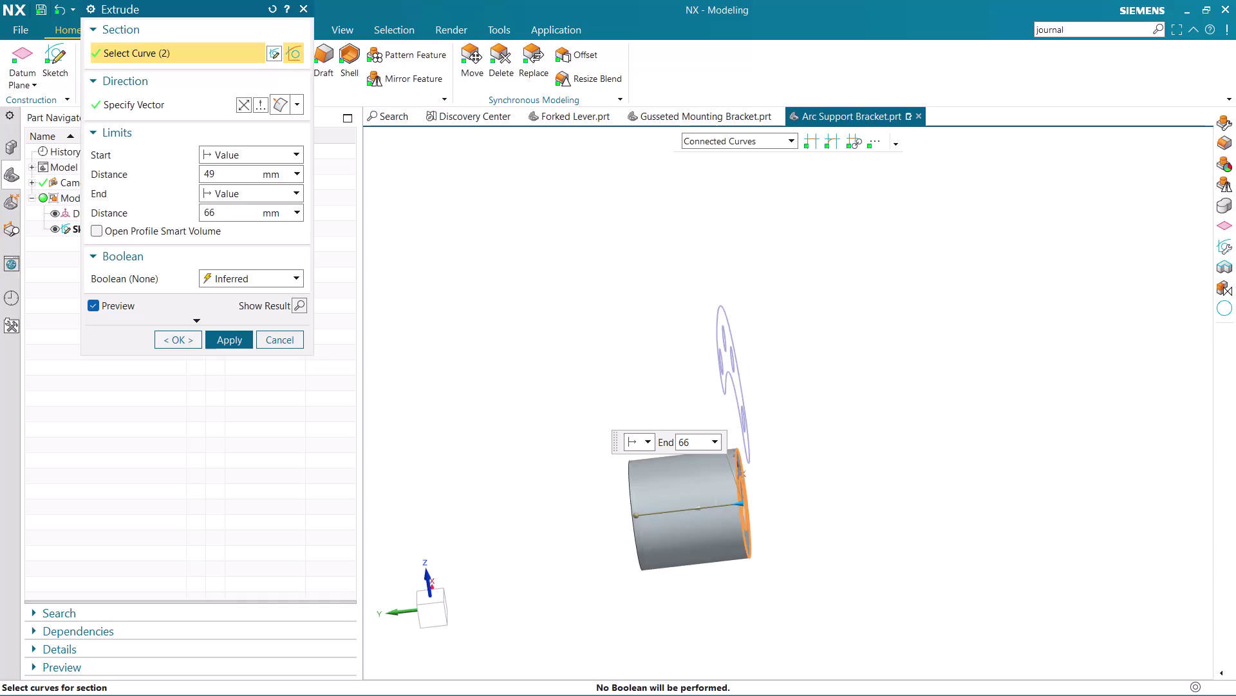
Undo the unfinished extrusion with Ctrl+Z and begin a fresh Extrude.
key(Return)
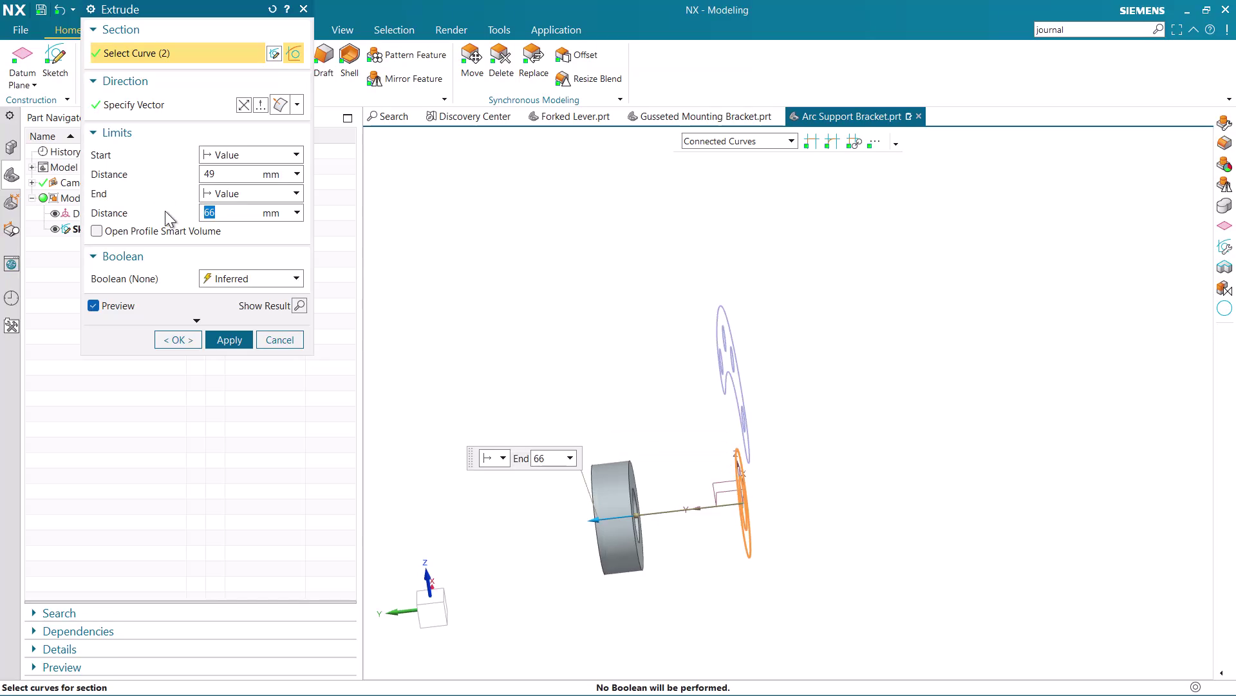
key(ctrl+z)
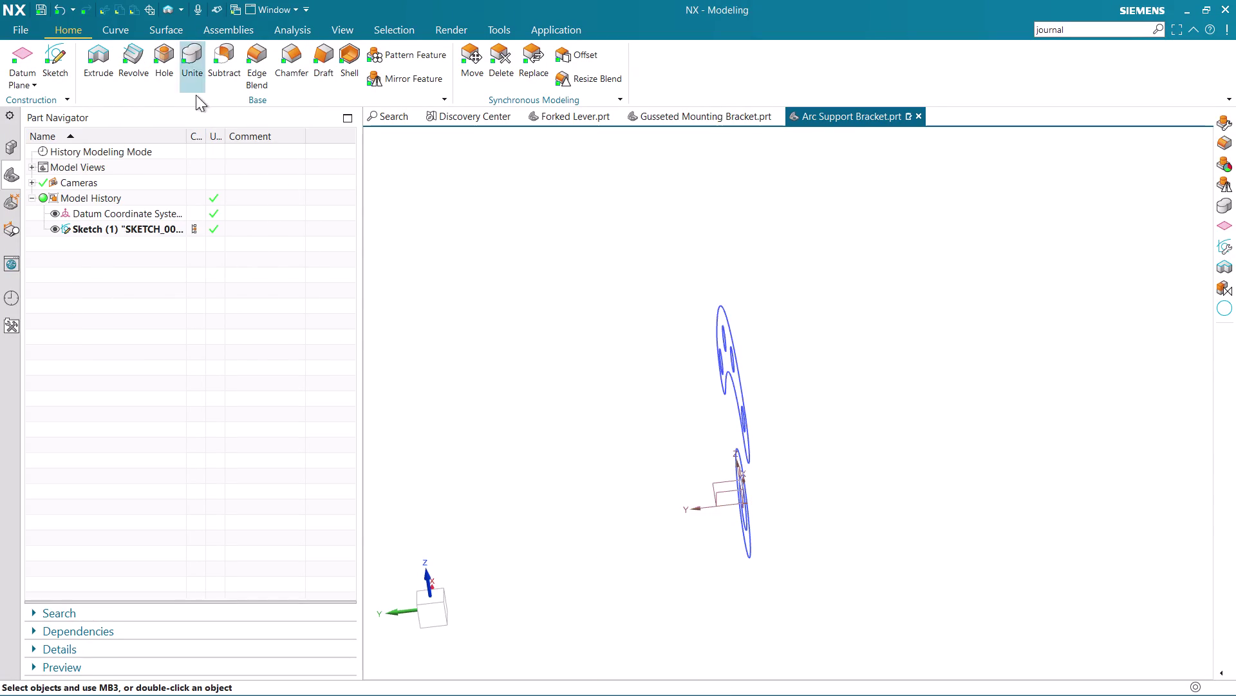
click(103, 52)
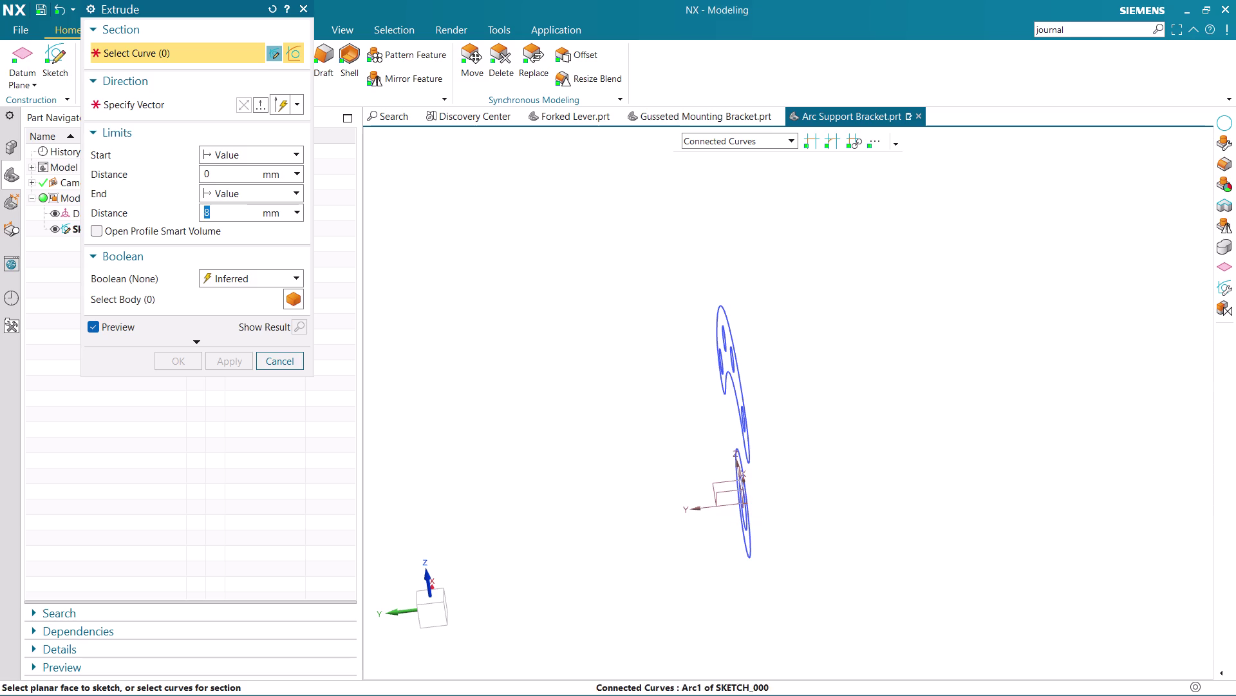
Pick the outer and inner hub circles as the extrusion profile.
middle_drag(806, 517, 763, 521)
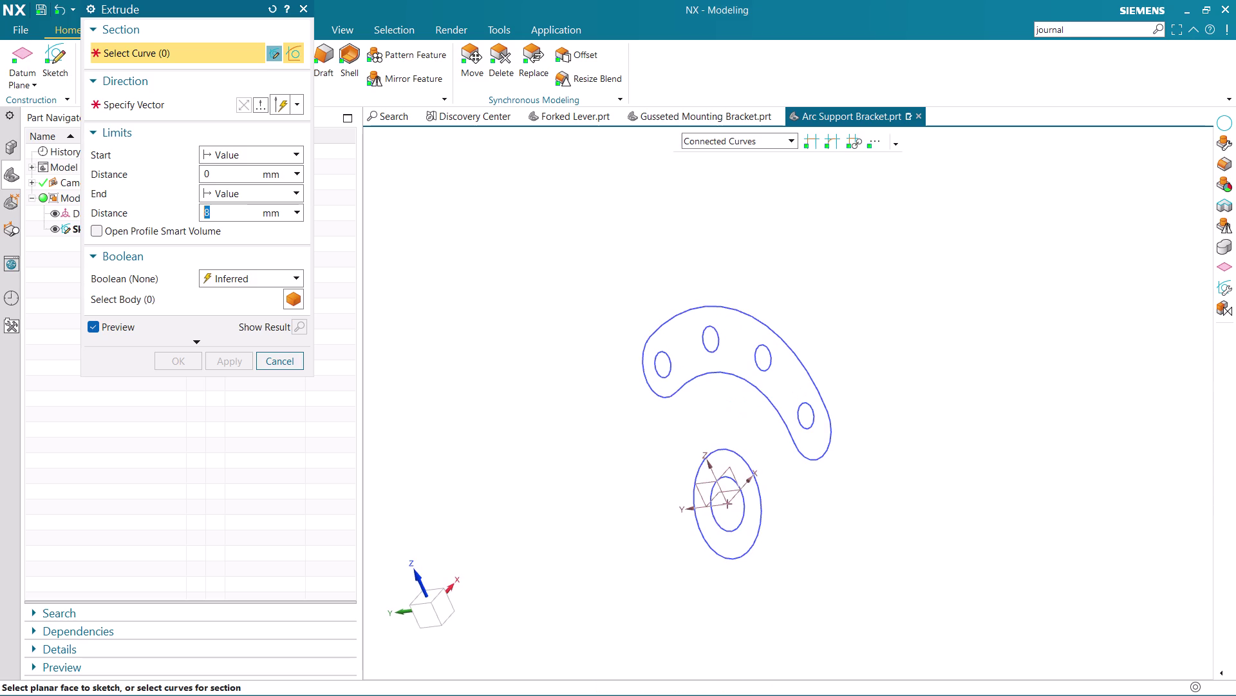
click(734, 535)
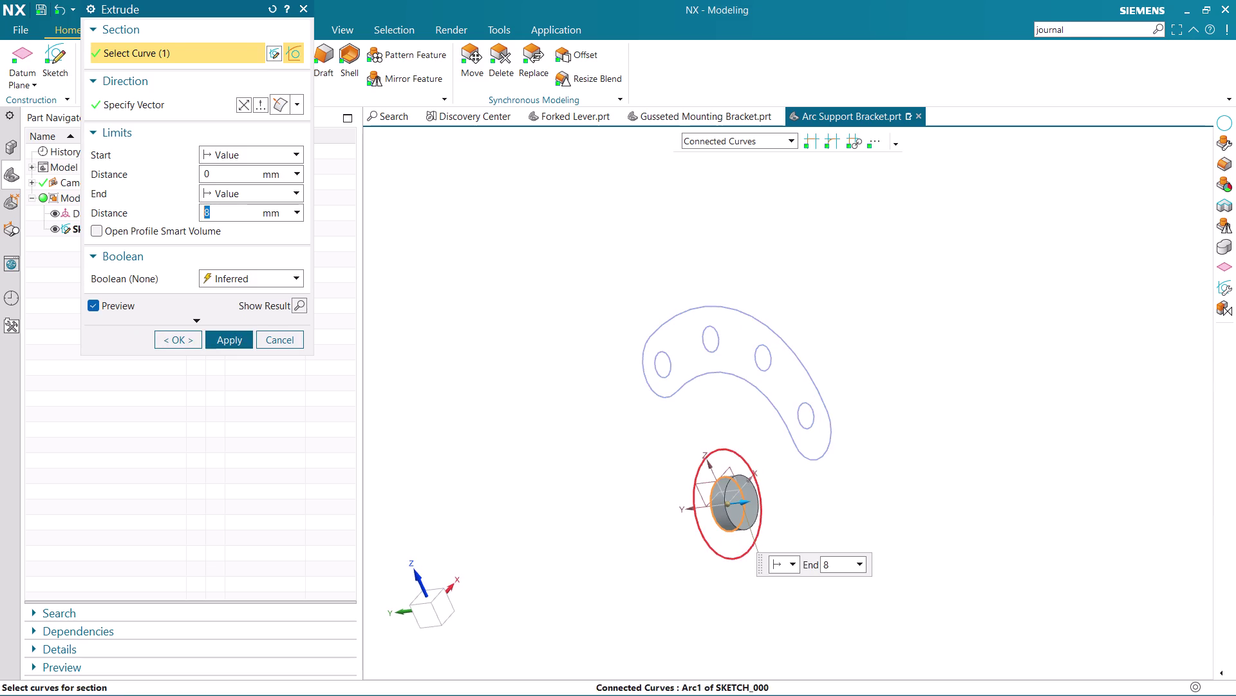
click(712, 552)
drag(218, 175, 150, 177)
key(BackSpace)
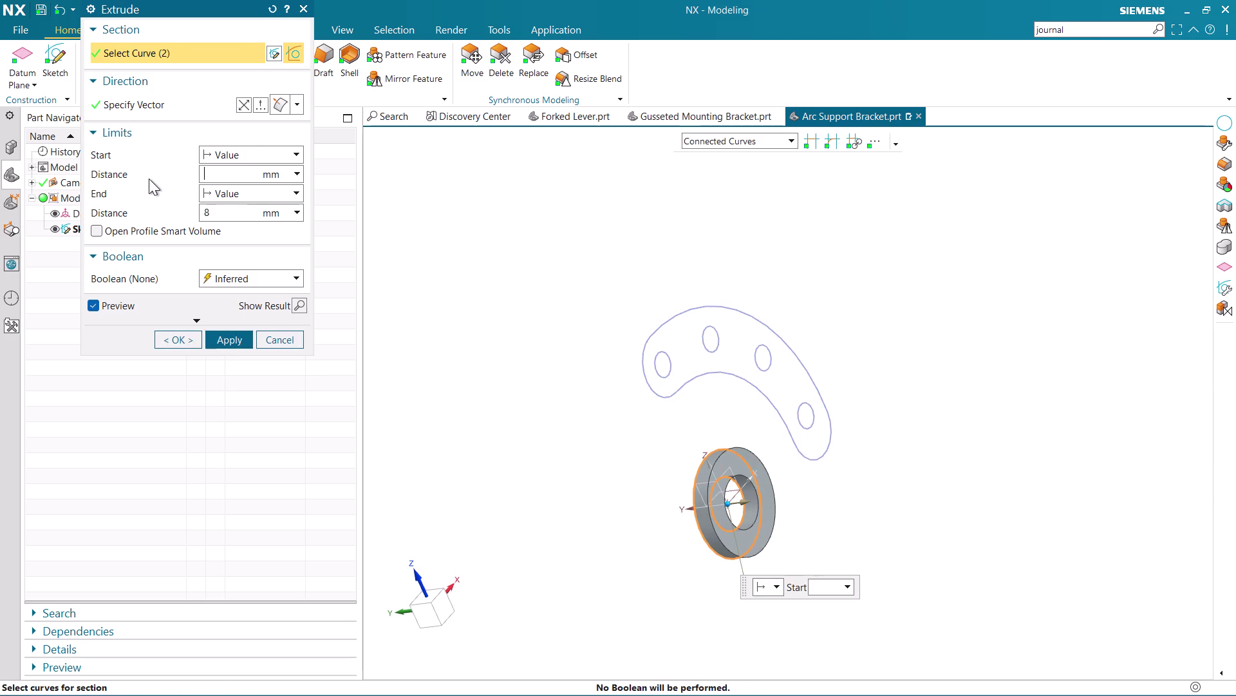
key(4)
key(BackSpace)
key(0)
Set the hub's end distance to 49 mm.
drag(242, 215, 157, 220)
key(BackSpace)
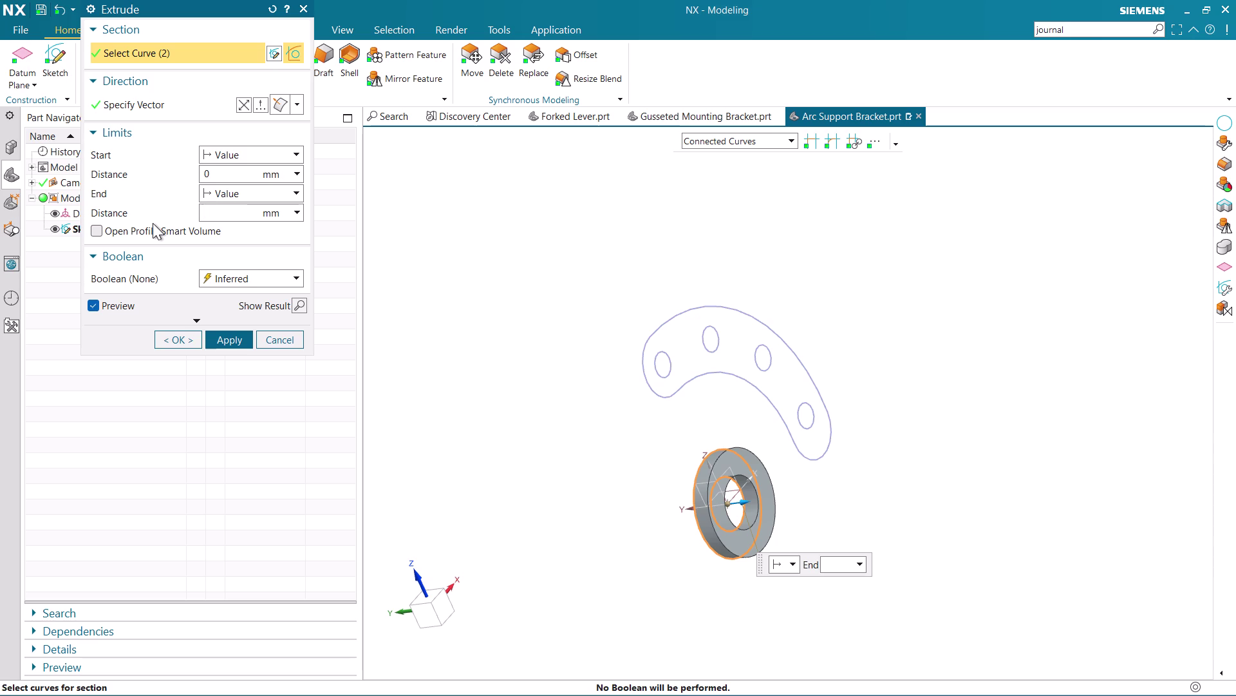
text(49)
key(Return)
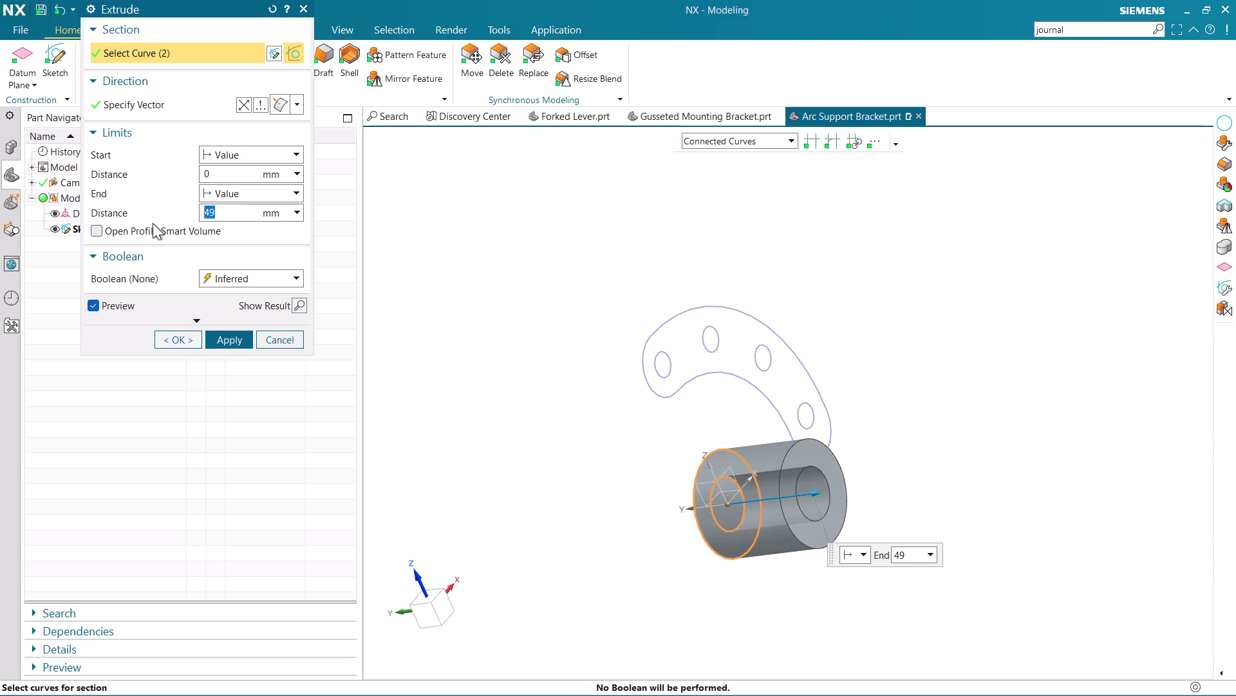
click(250, 99)
middle_drag(499, 445, 525, 437)
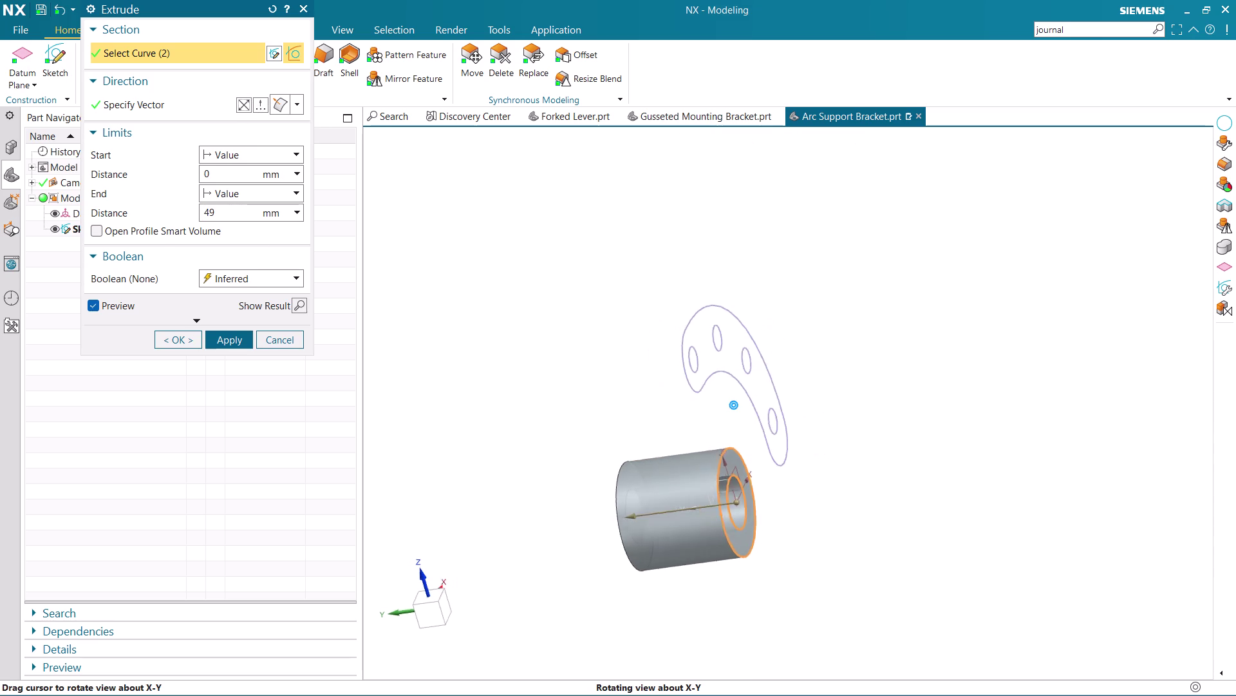
middle_drag(526, 437, 518, 446)
Set the start distance to −17 mm and apply the hollow hub extrusion.
drag(217, 177, 194, 178)
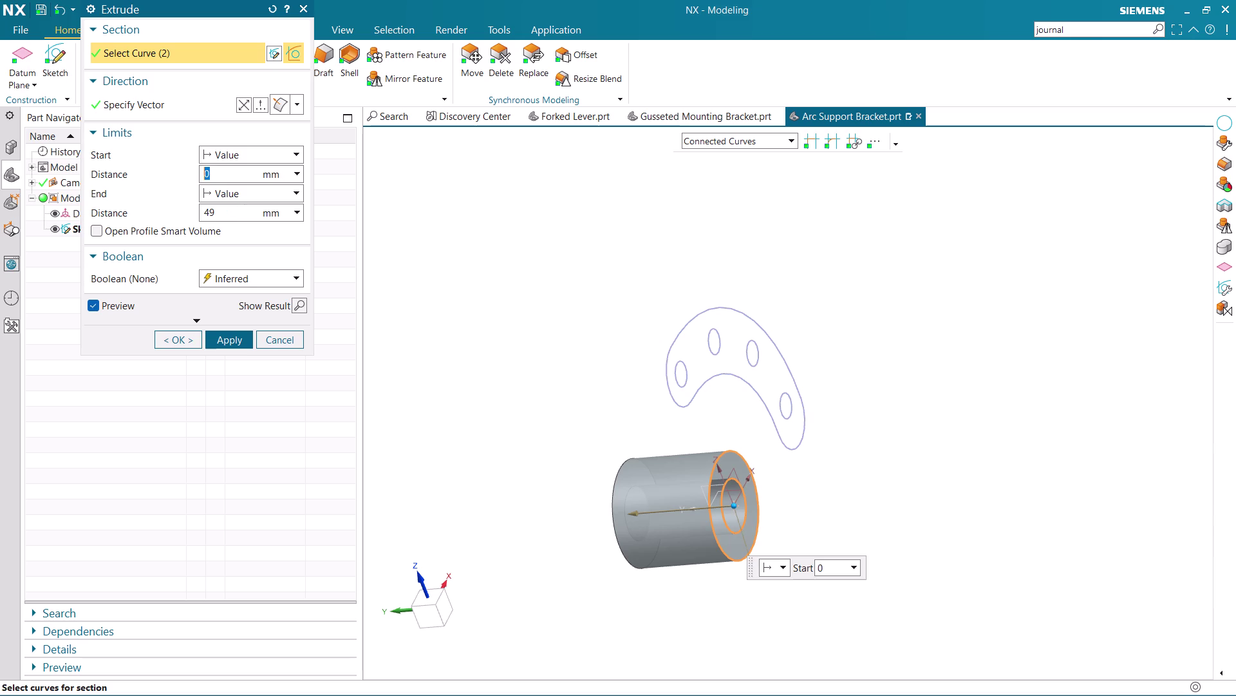
drag(194, 178, 189, 180)
key(BackSpace)
text(1)
text(7)
key(Return)
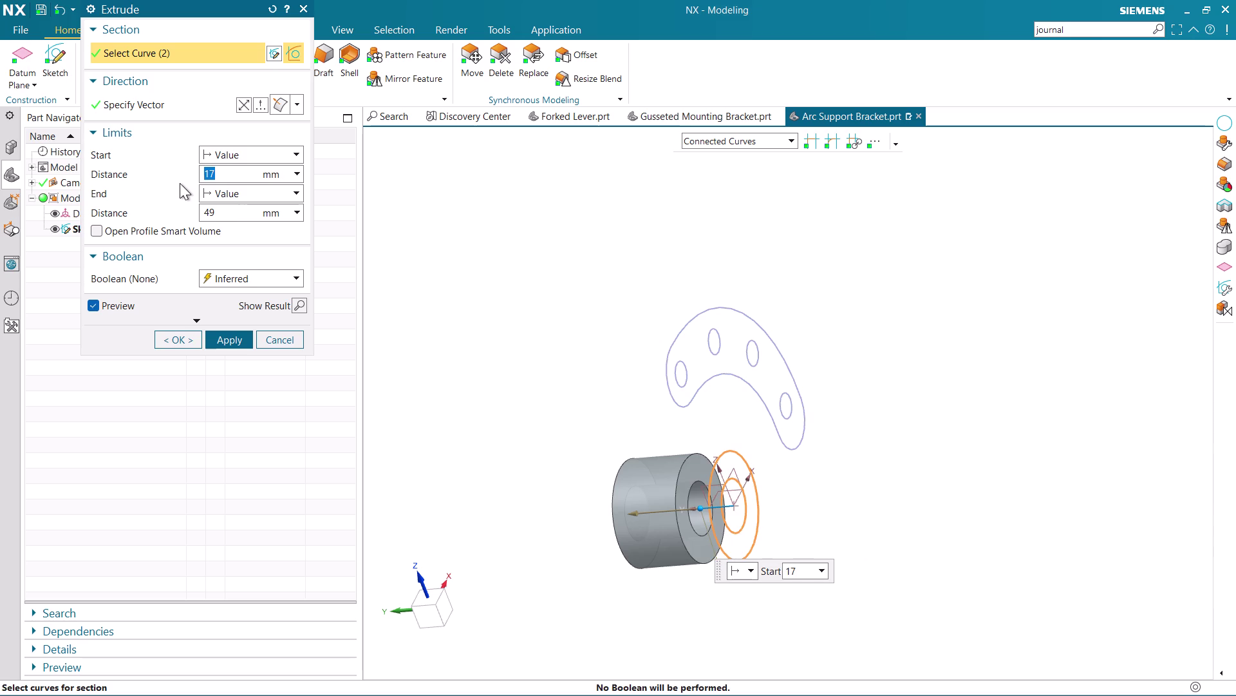
key(Left)
key(minus)
key(shift+Return)
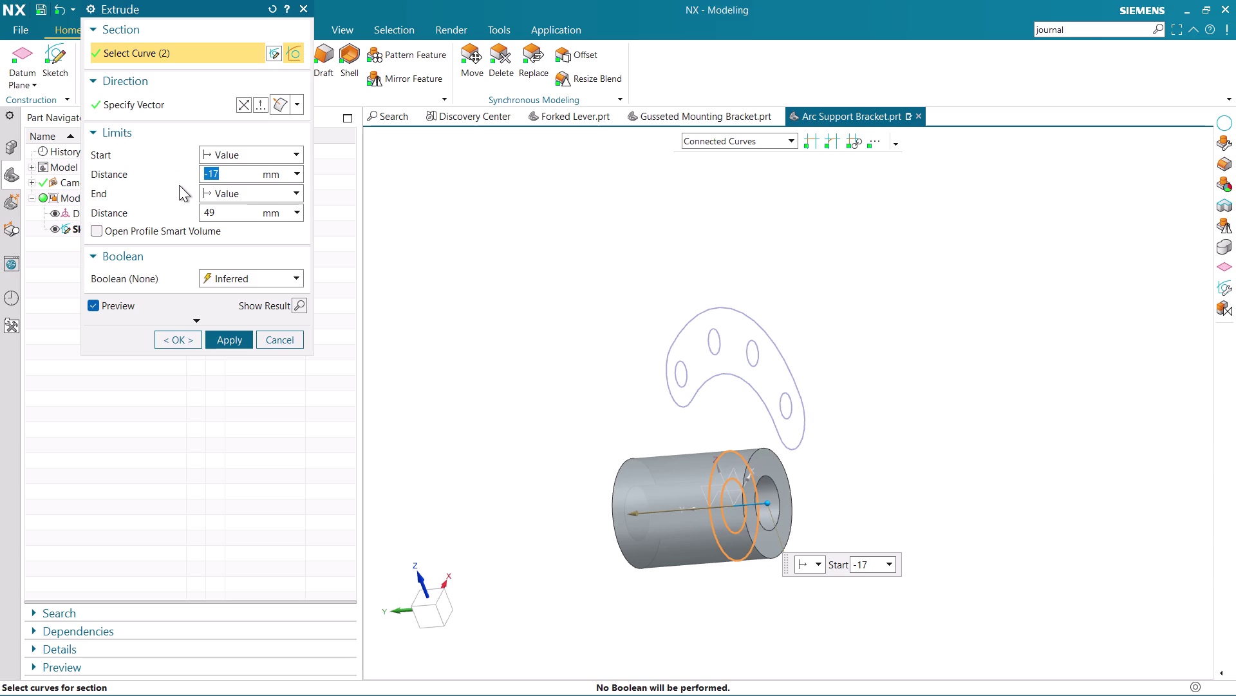
middle_drag(721, 390, 758, 354)
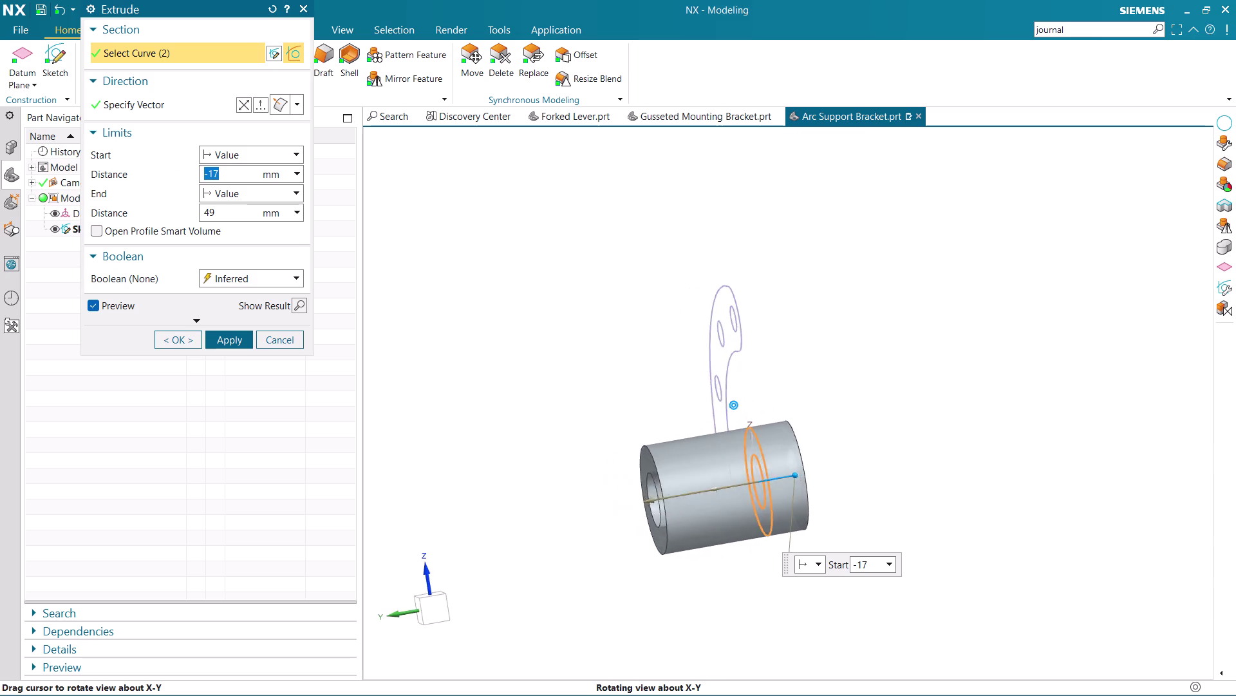
middle_drag(758, 354, 734, 357)
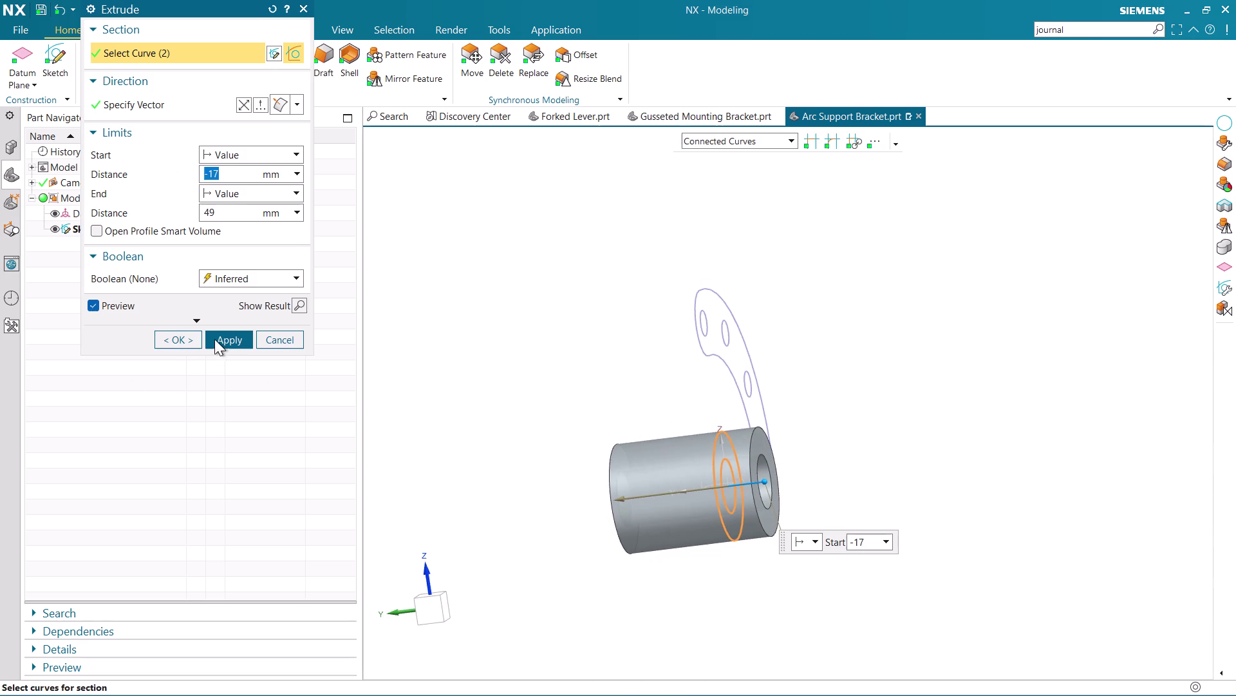
click(215, 338)
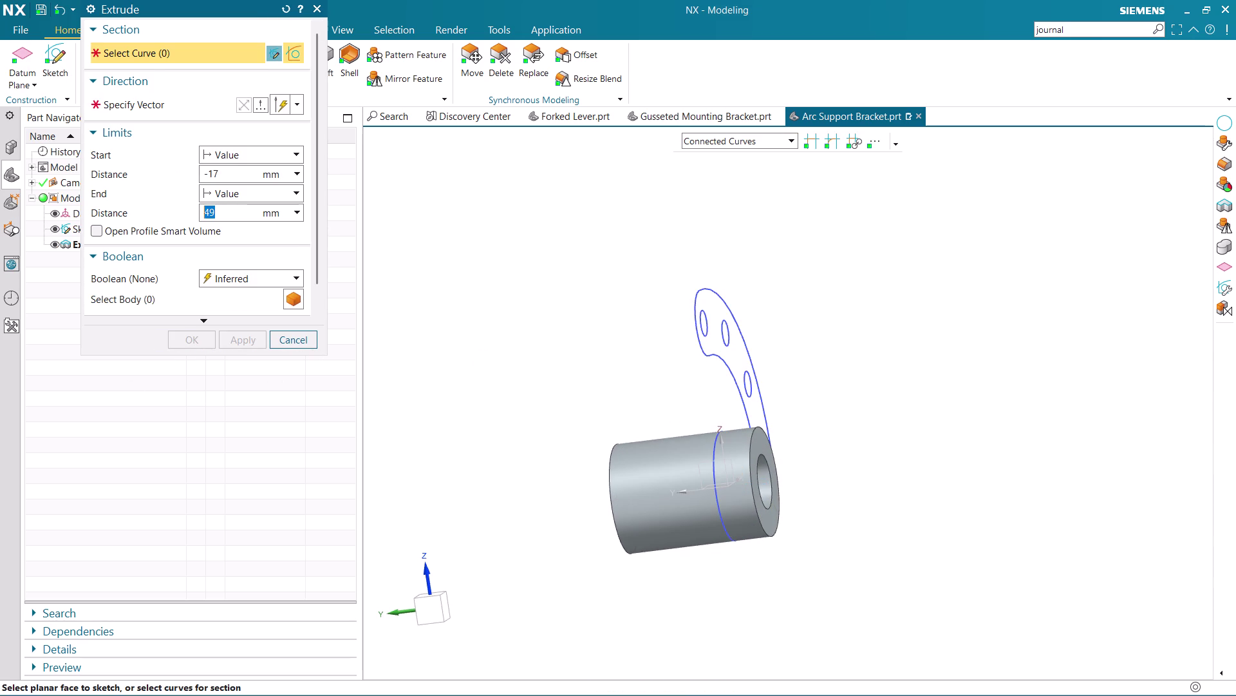
Select the arc plate outline and all its hole circles as the profile.
click(699, 341)
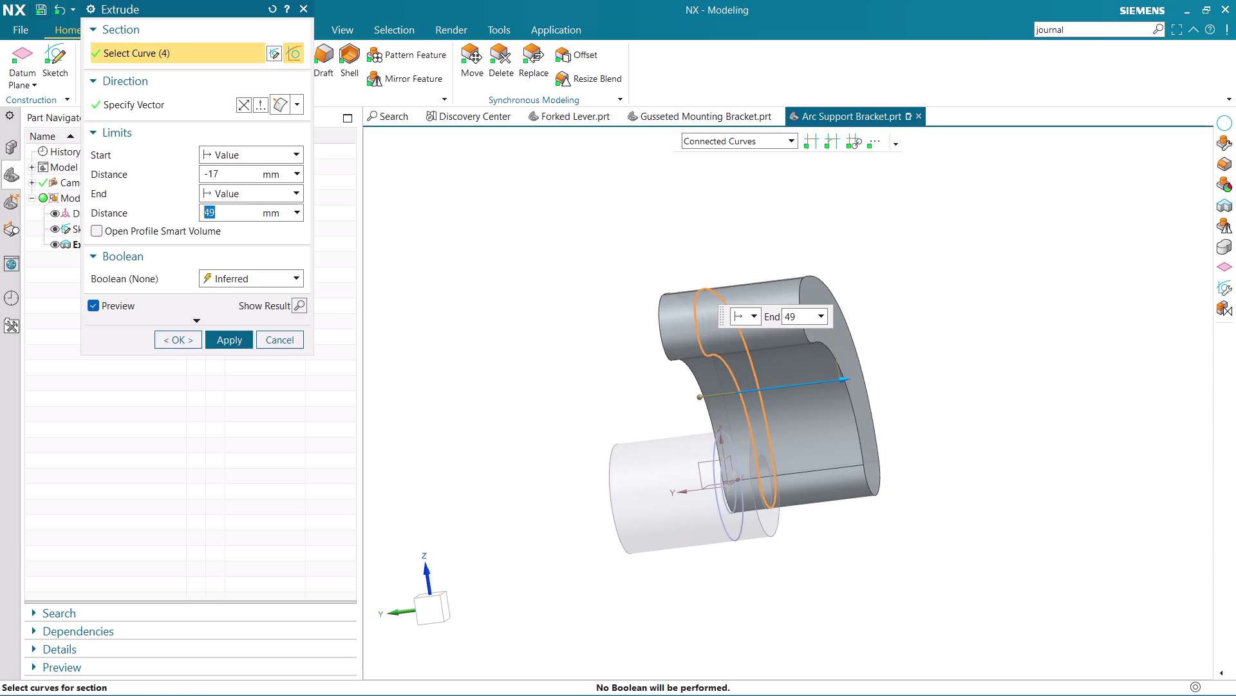
middle_drag(856, 342, 884, 379)
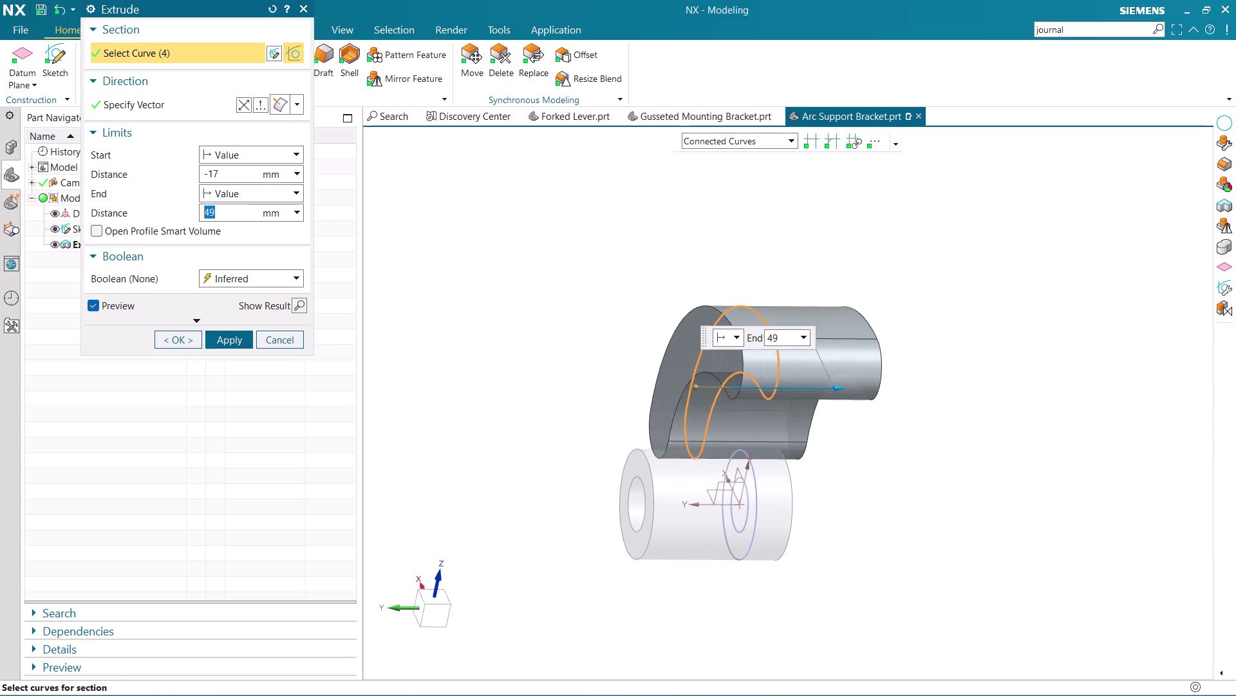
click(774, 370)
middle_drag(836, 361, 849, 360)
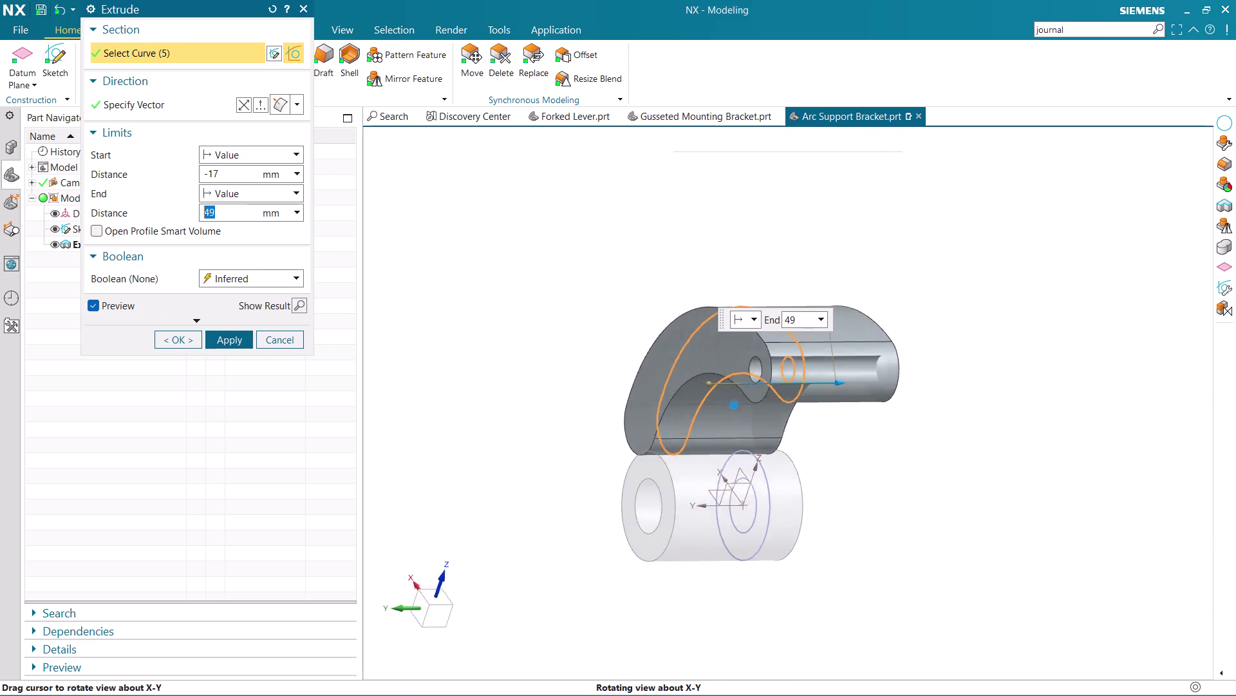
middle_drag(848, 360, 870, 358)
click(760, 347)
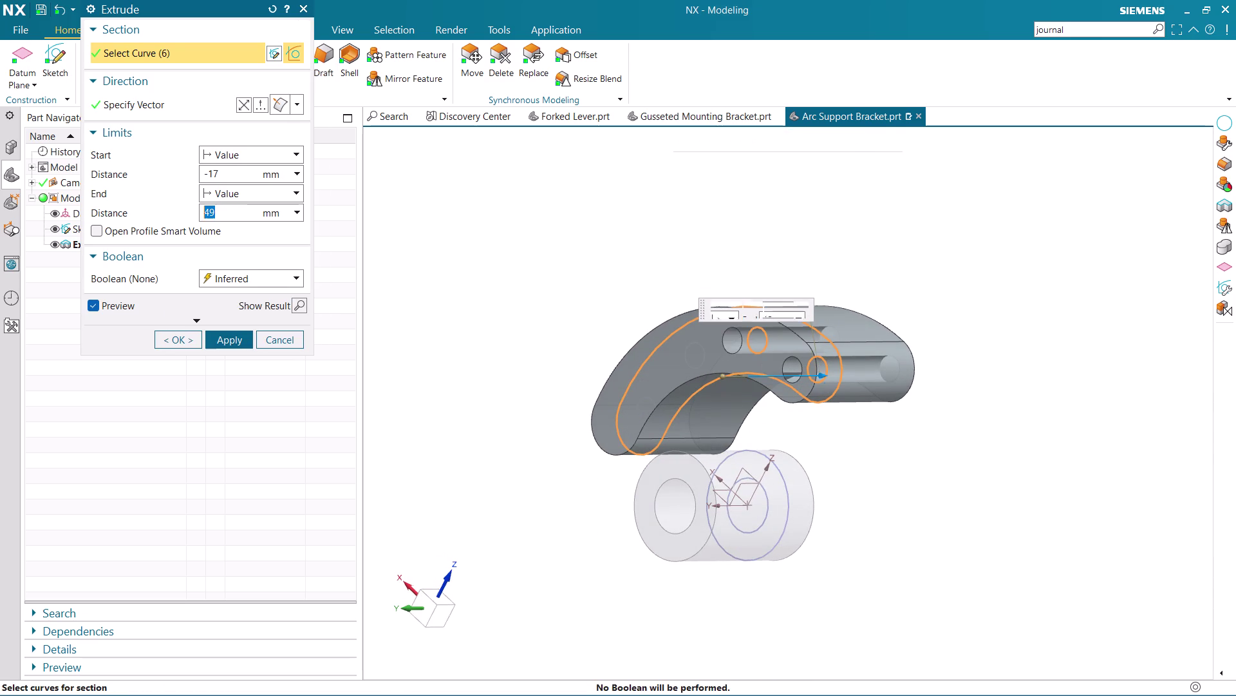
click(693, 358)
click(705, 359)
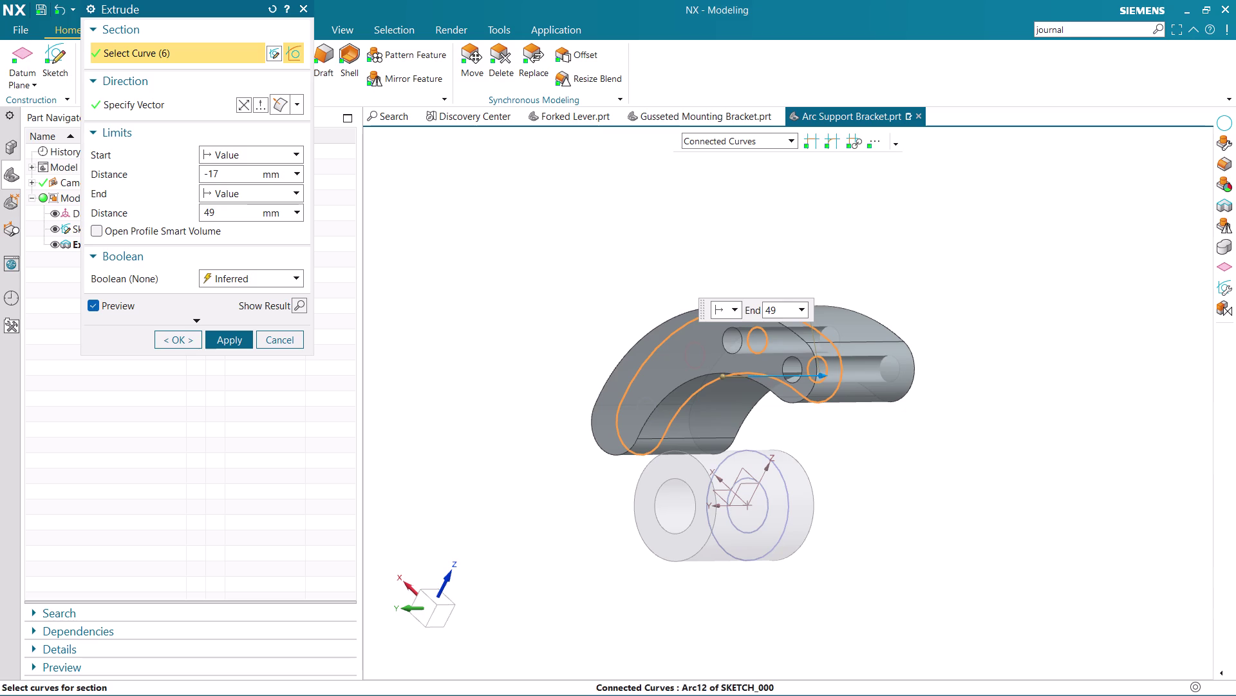
click(630, 414)
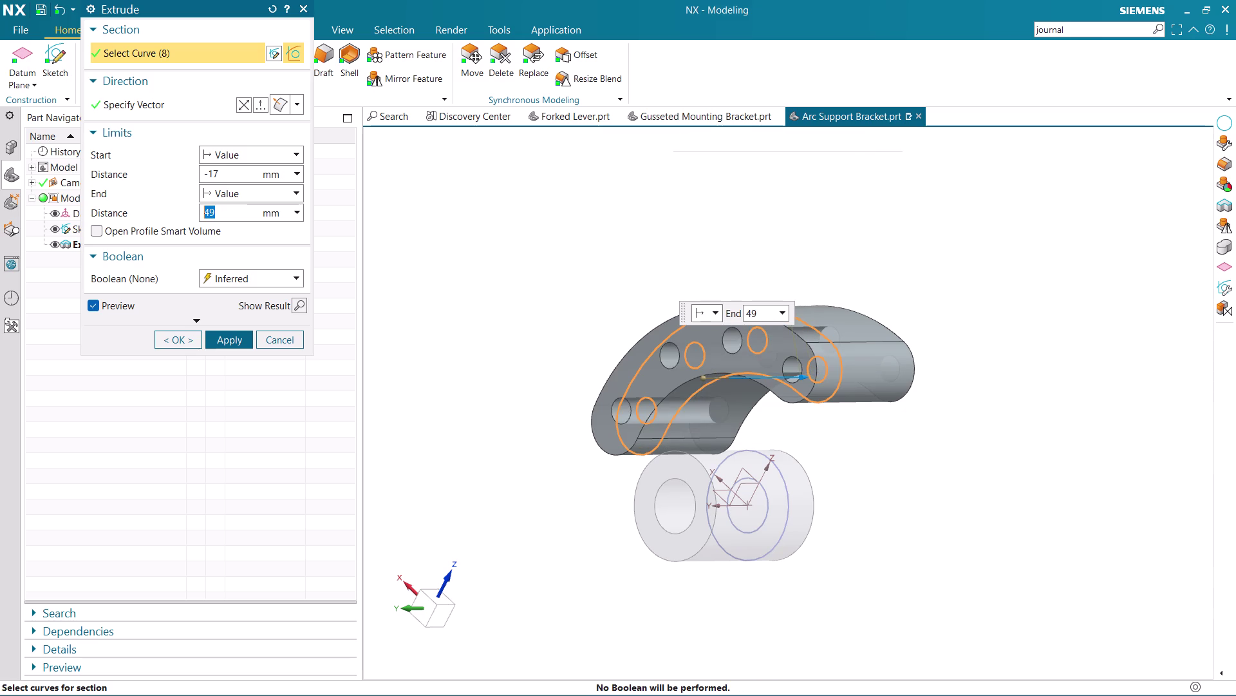
middle_drag(948, 371, 778, 410)
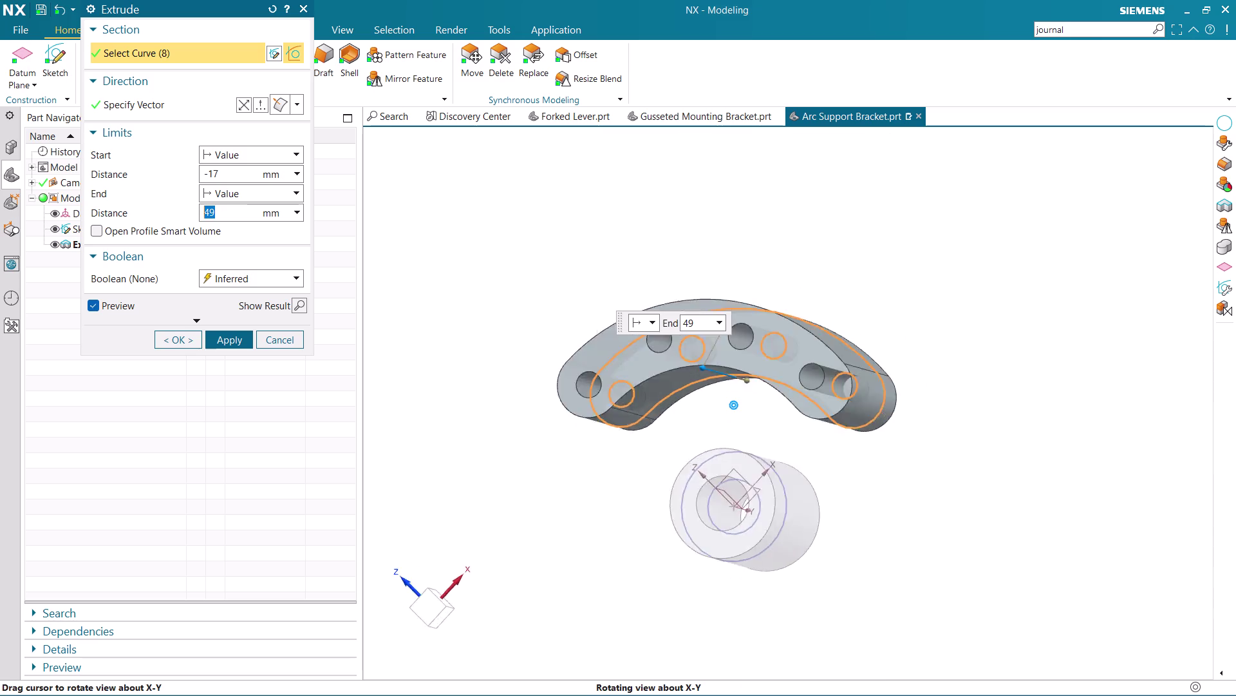
middle_drag(778, 410, 838, 425)
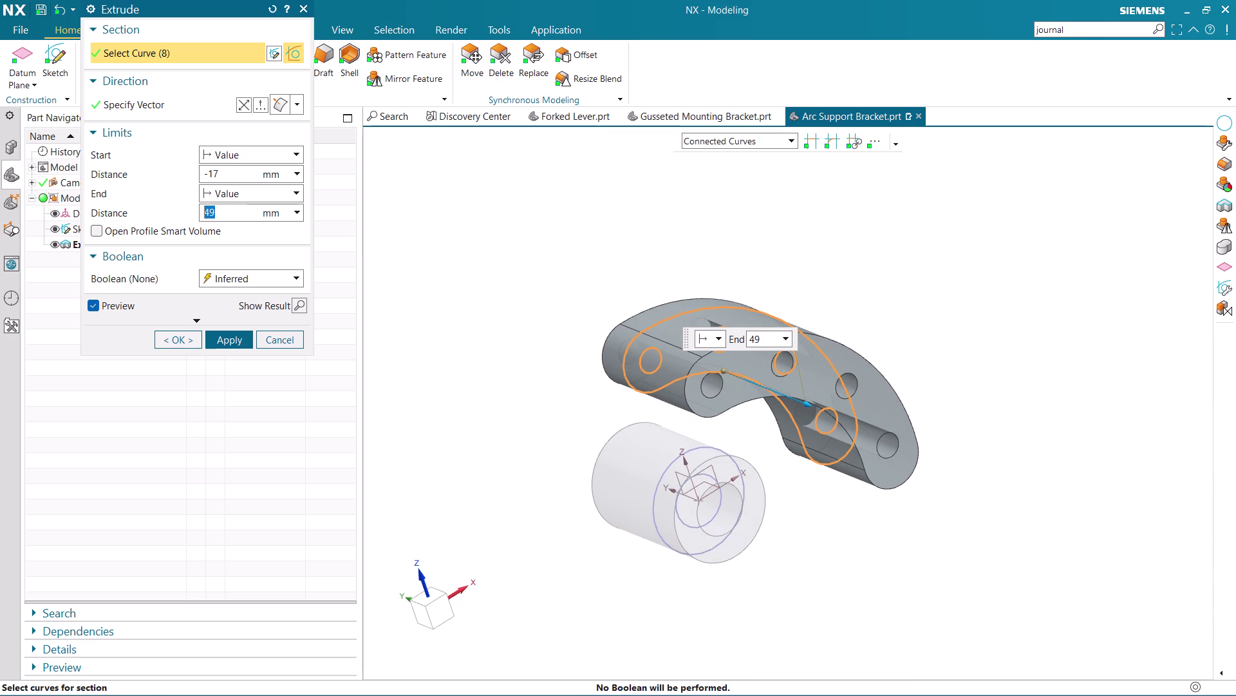
Set the plate extrusion to start at 0 and end at 17 mm.
drag(236, 179, 179, 182)
key(BackSpace)
key(0)
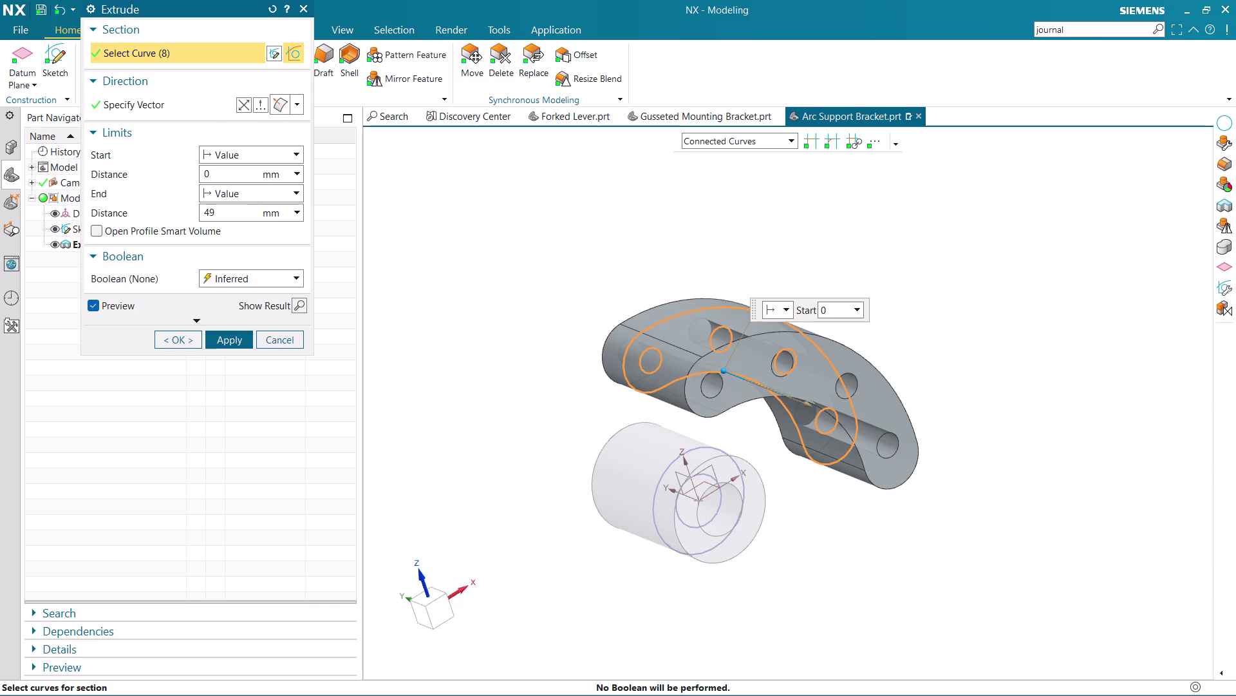
drag(230, 214, 161, 230)
key(BackSpace)
text(1)
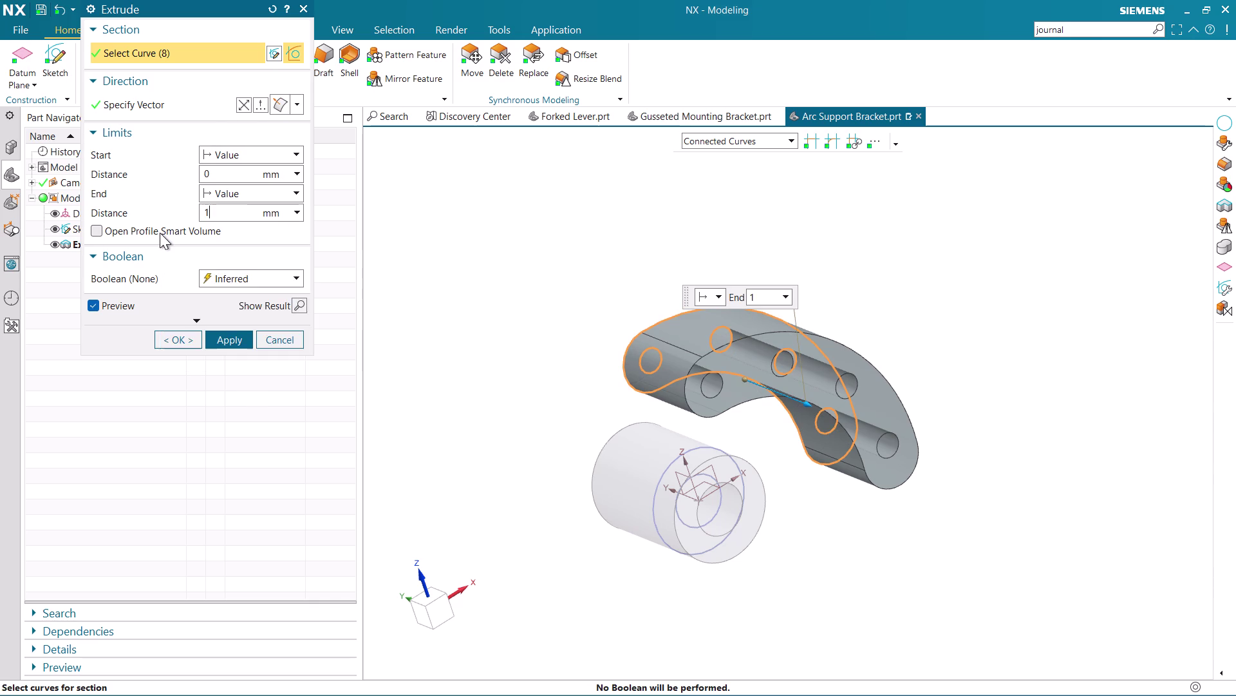
text(7)
key(Return)
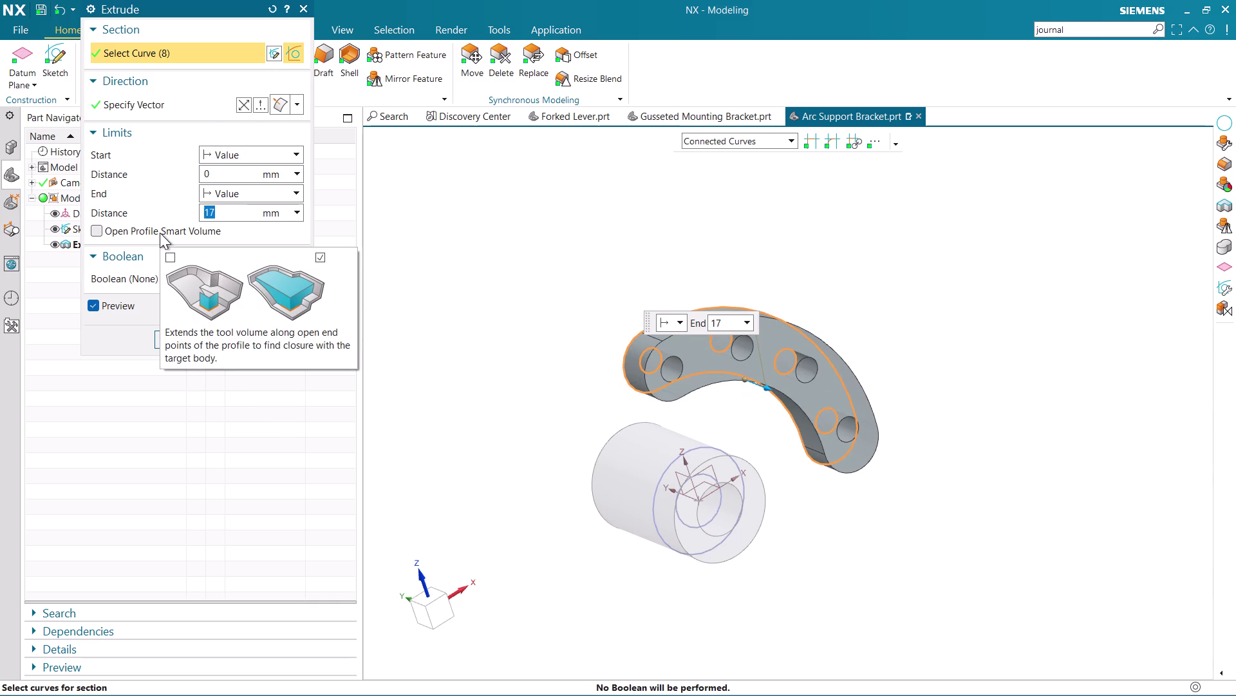
Orbit around the 17 mm plate preview to inspect its thickness beside the hub.
middle_drag(799, 522, 854, 473)
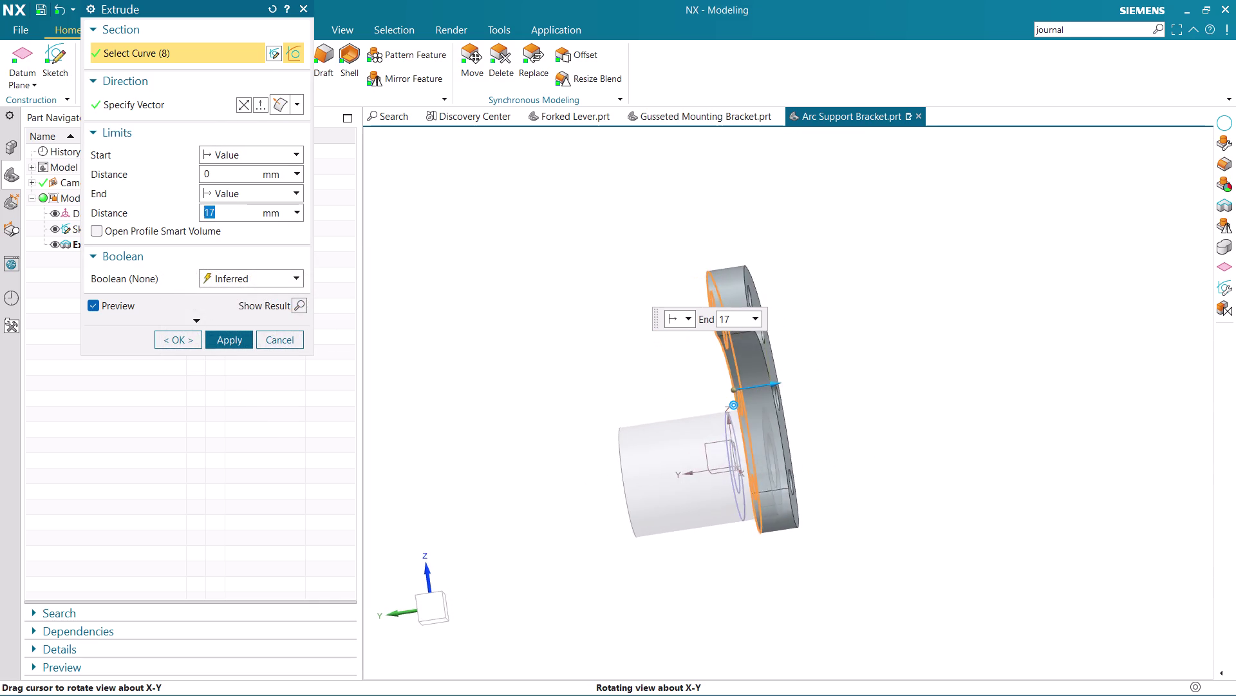
middle_drag(854, 472, 812, 495)
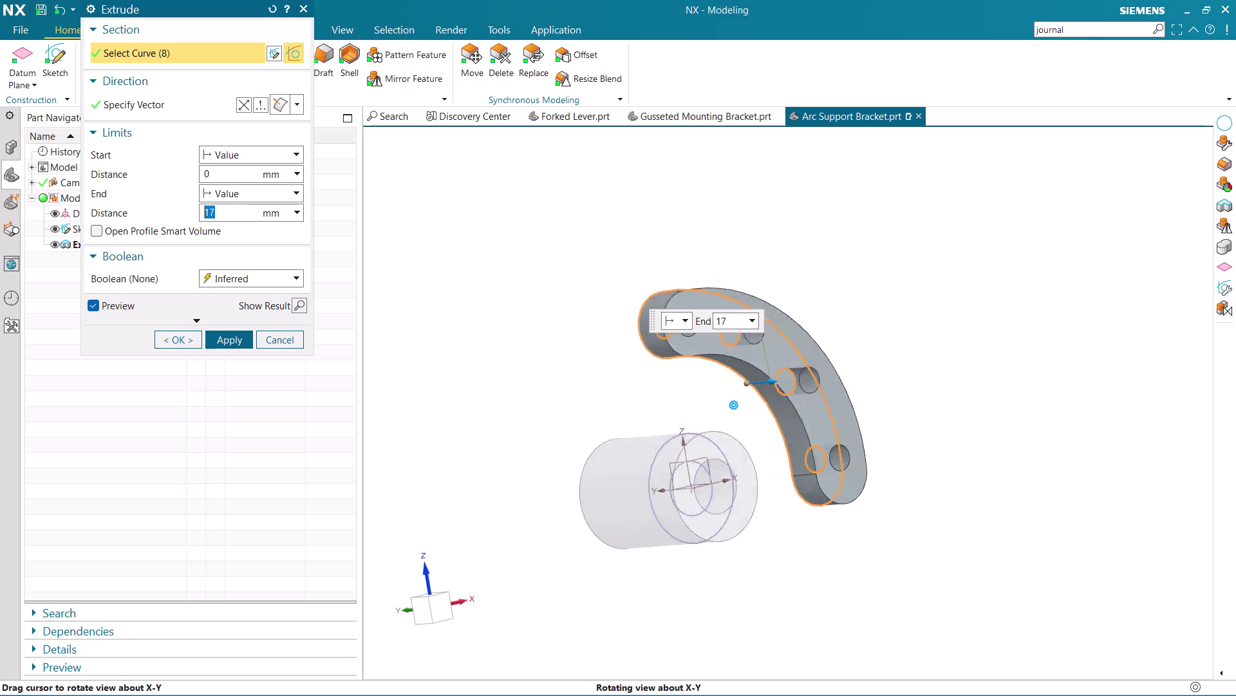
middle_drag(813, 495, 753, 548)
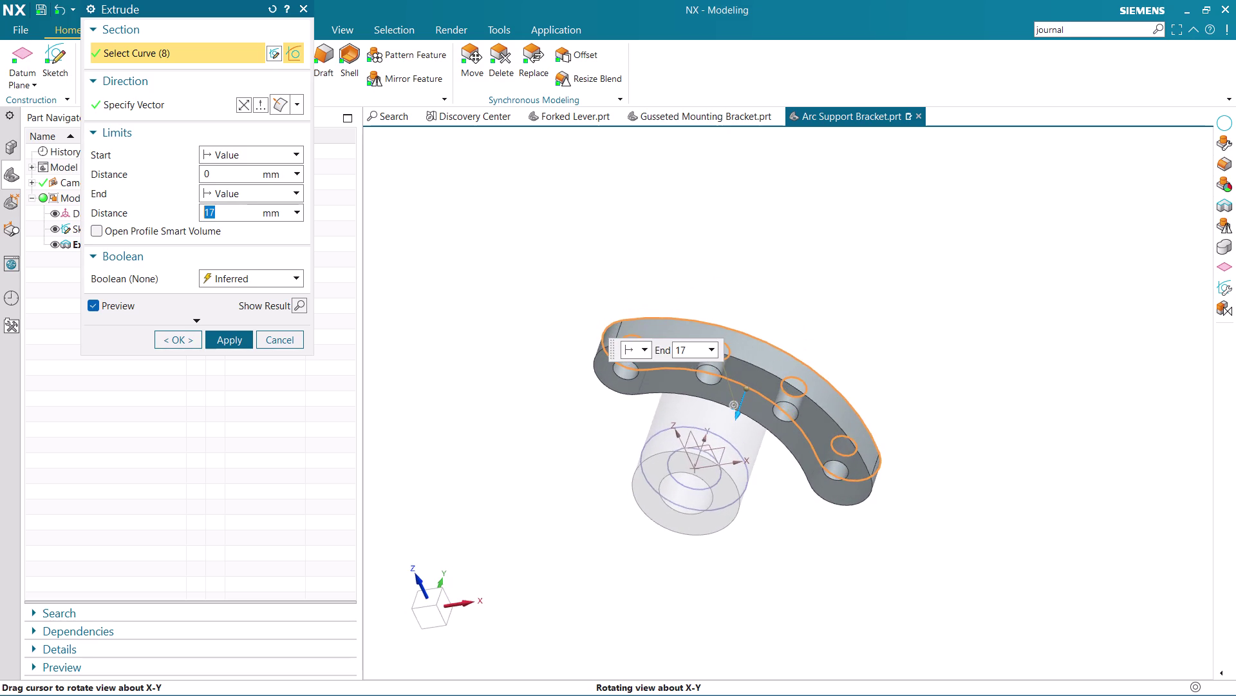
middle_drag(753, 548, 845, 539)
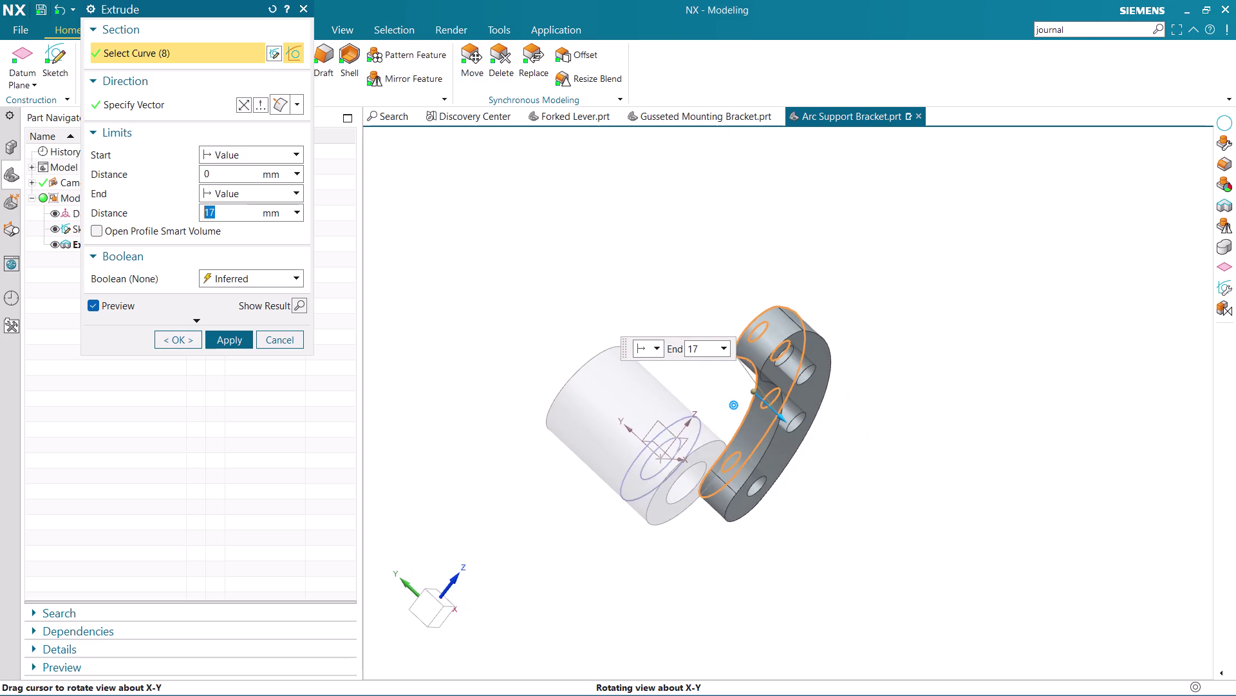
middle_drag(845, 539, 825, 565)
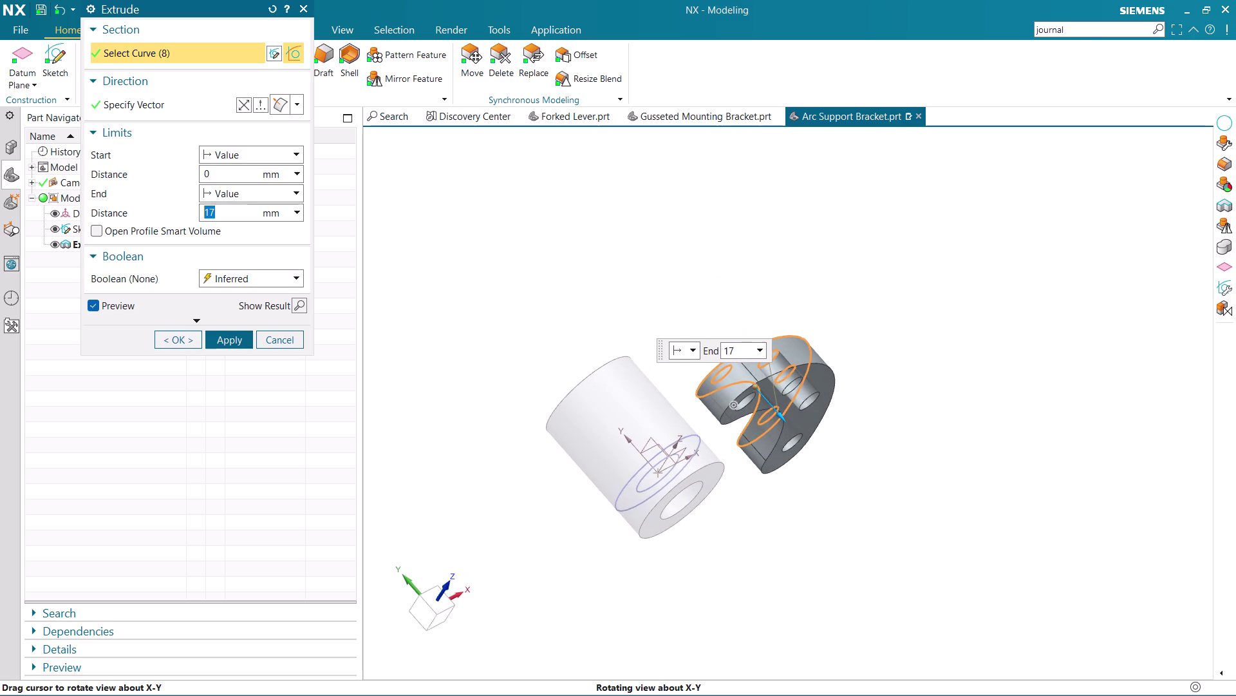
middle_drag(825, 565, 837, 567)
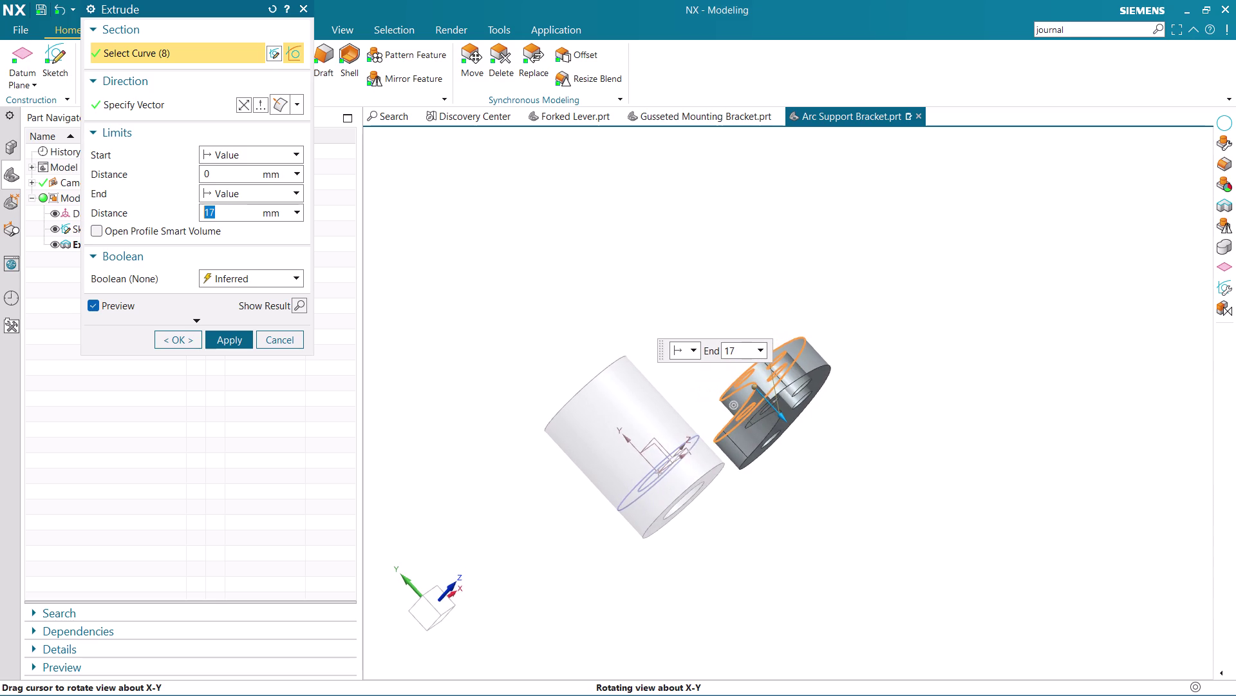
middle_drag(837, 567, 803, 580)
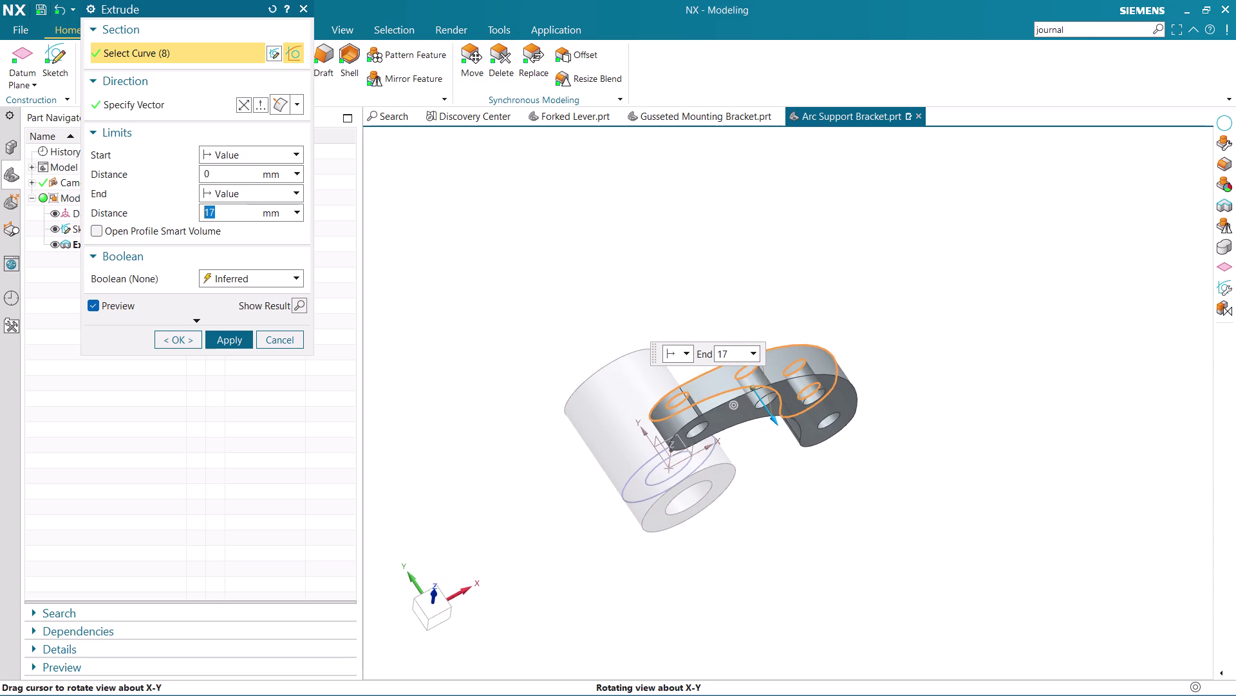
middle_drag(802, 580, 811, 580)
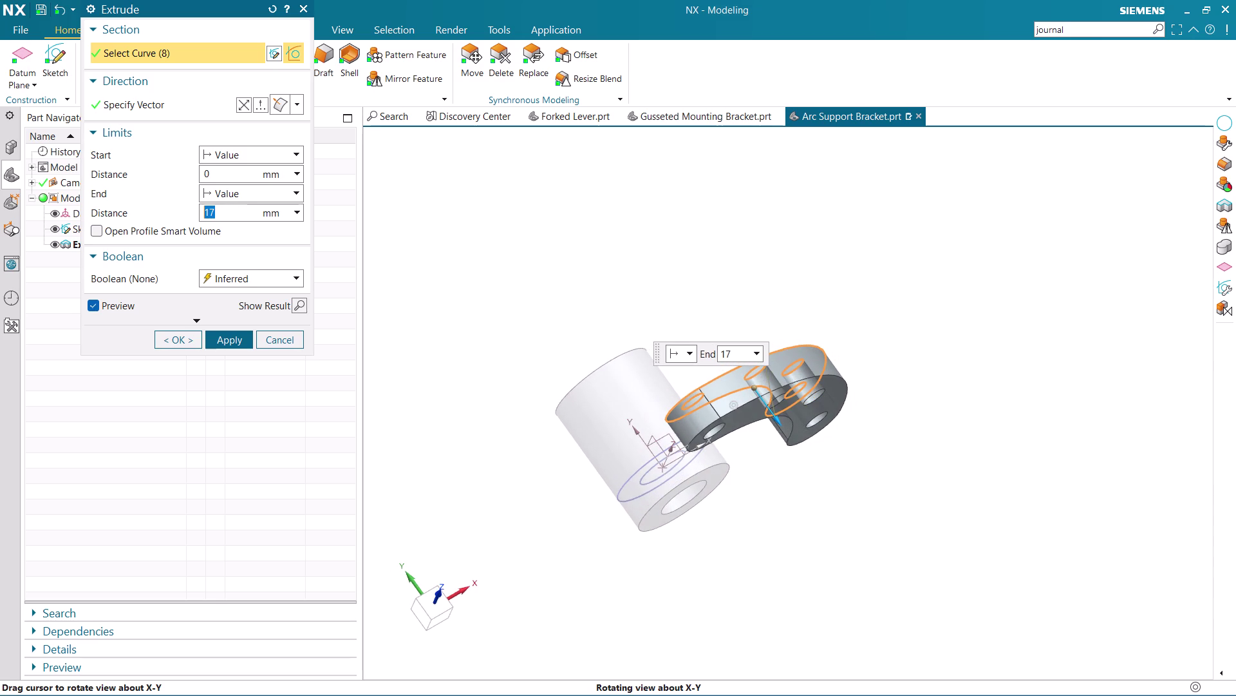
middle_drag(811, 580, 817, 581)
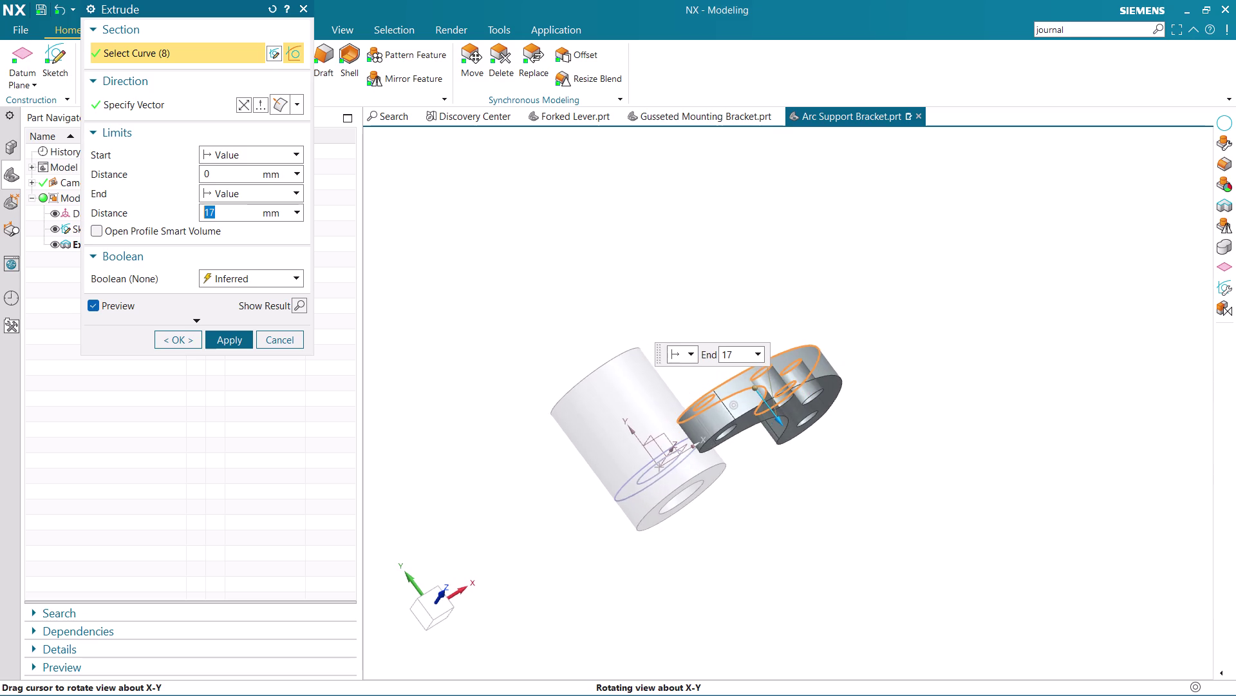
middle_drag(816, 581, 830, 582)
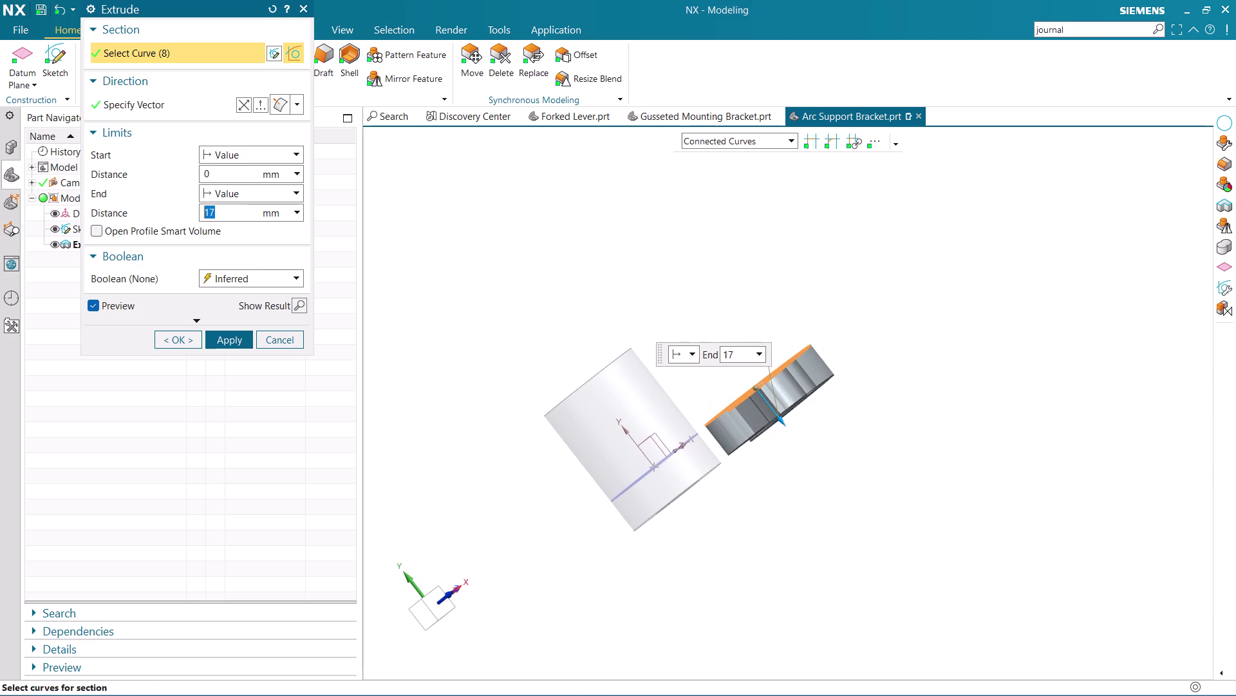
Change the plate limit to Symmetric Value at 17 mm and inspect the centred preview.
click(244, 166)
click(247, 153)
click(243, 188)
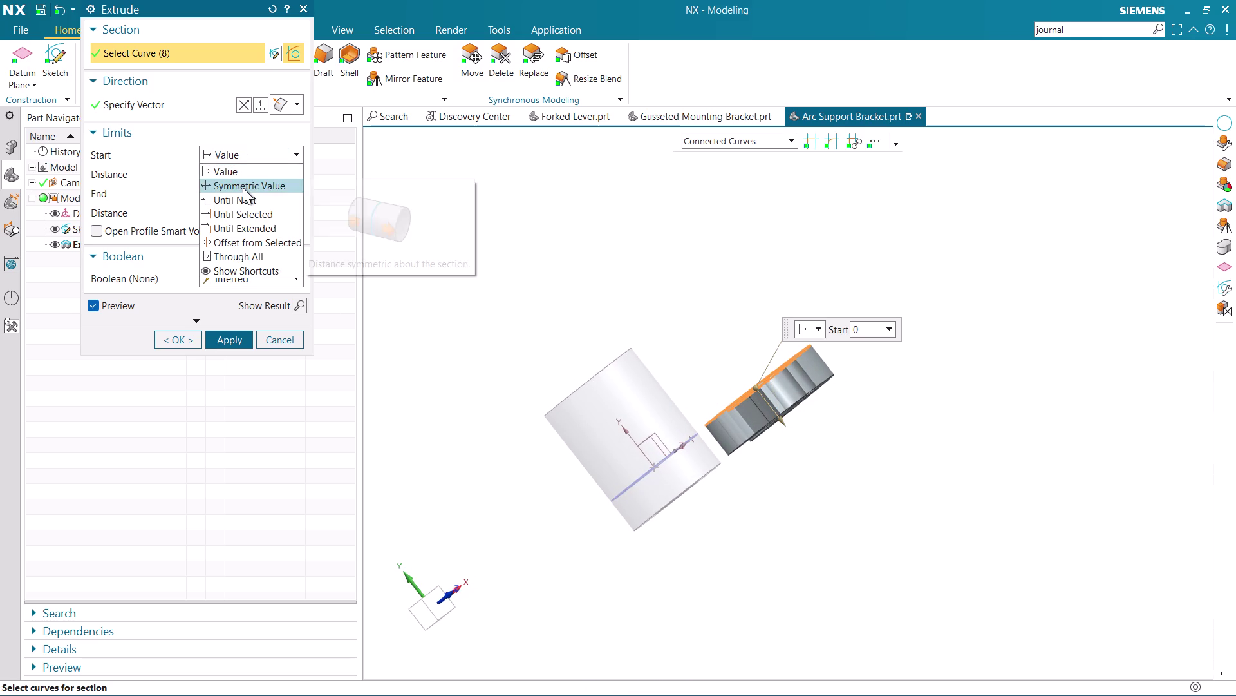
middle_drag(812, 472, 798, 460)
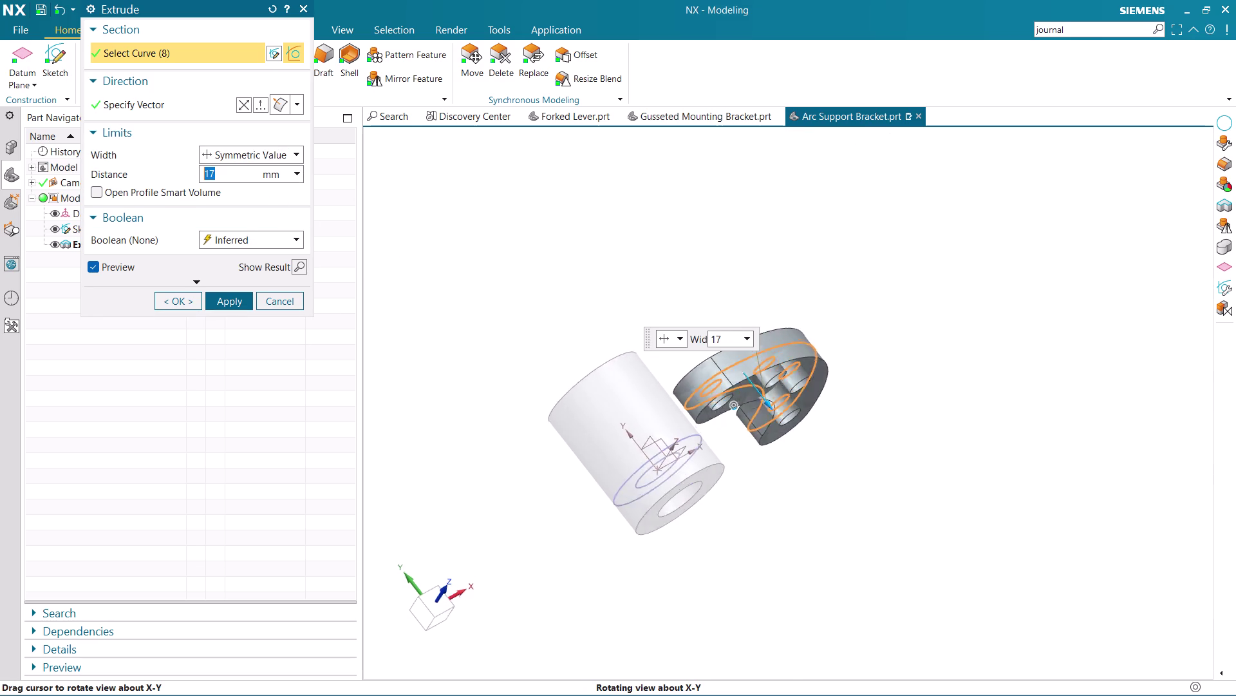
middle_drag(798, 461, 825, 430)
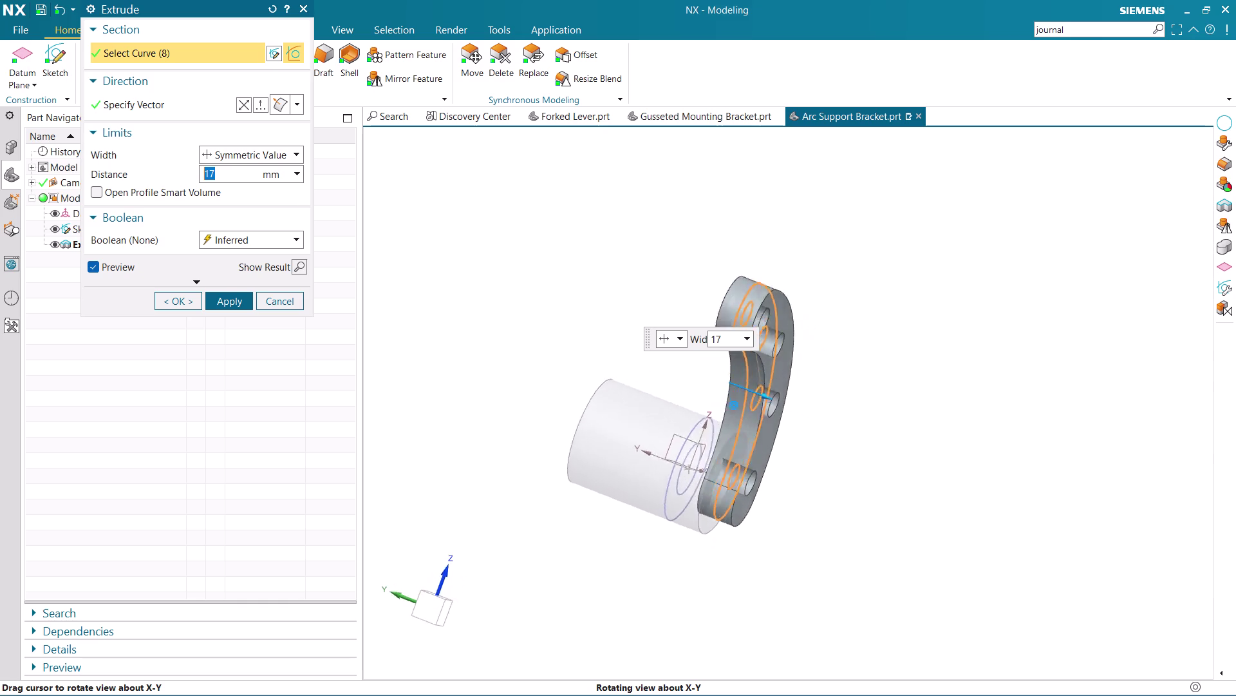
middle_drag(826, 430, 850, 390)
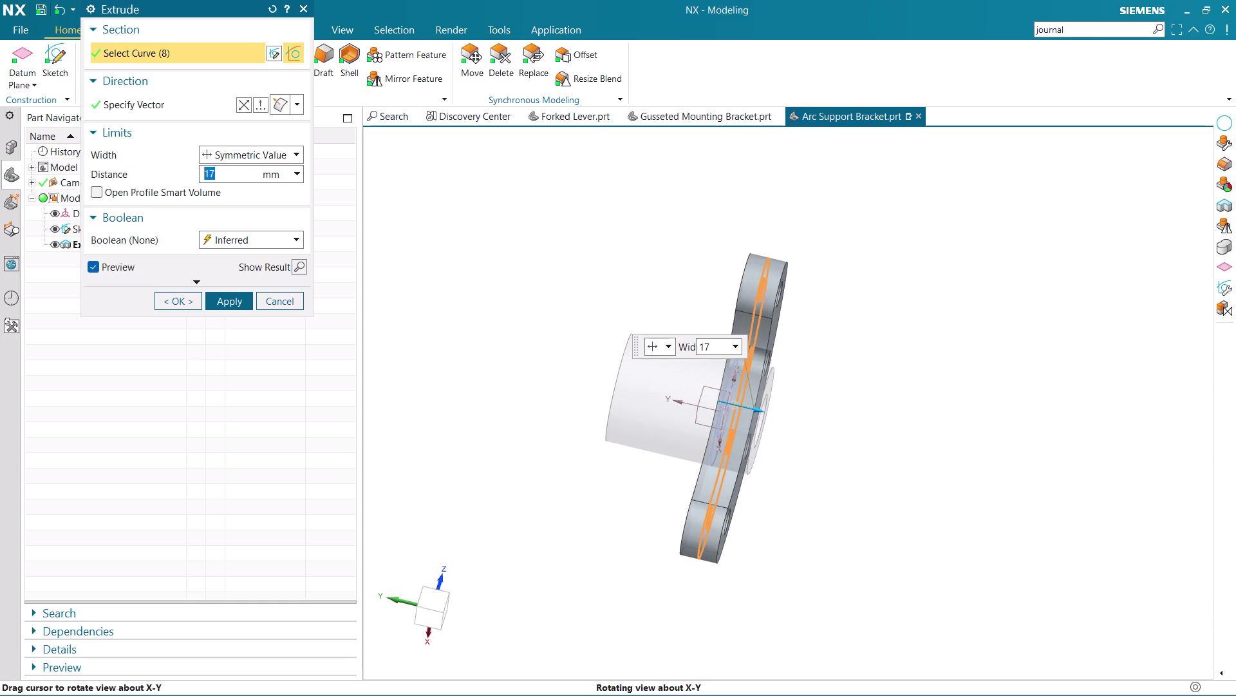
middle_drag(850, 390, 850, 396)
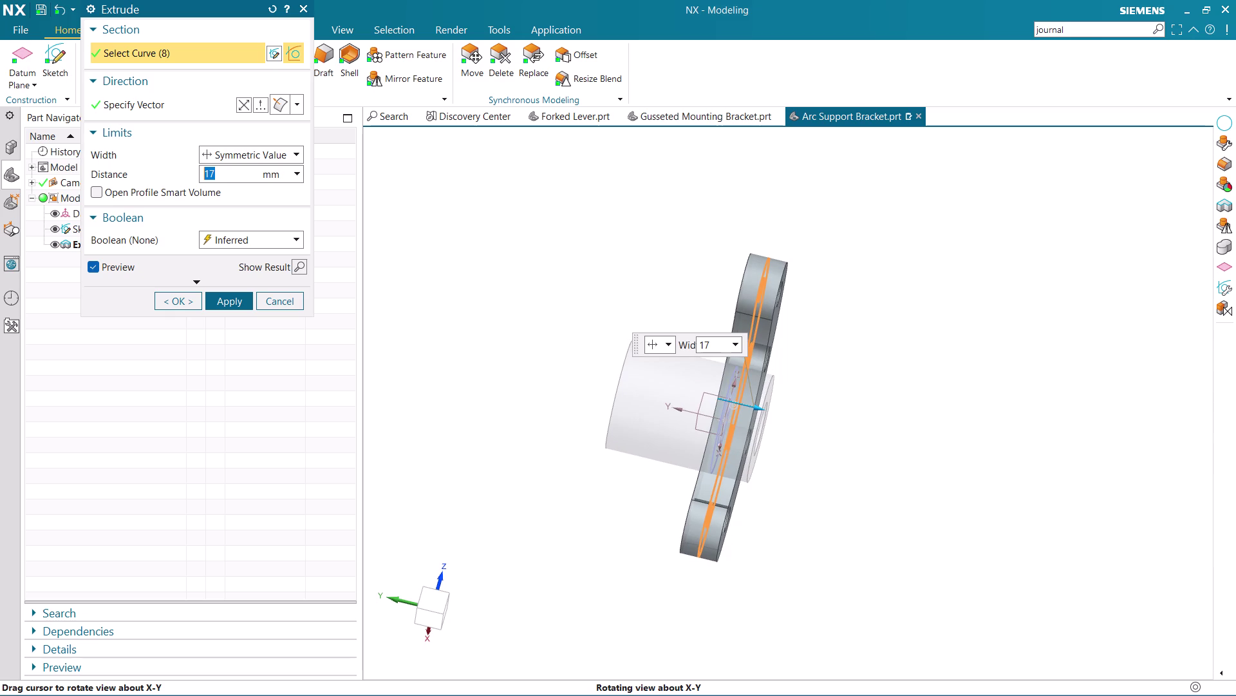
middle_drag(850, 396, 865, 398)
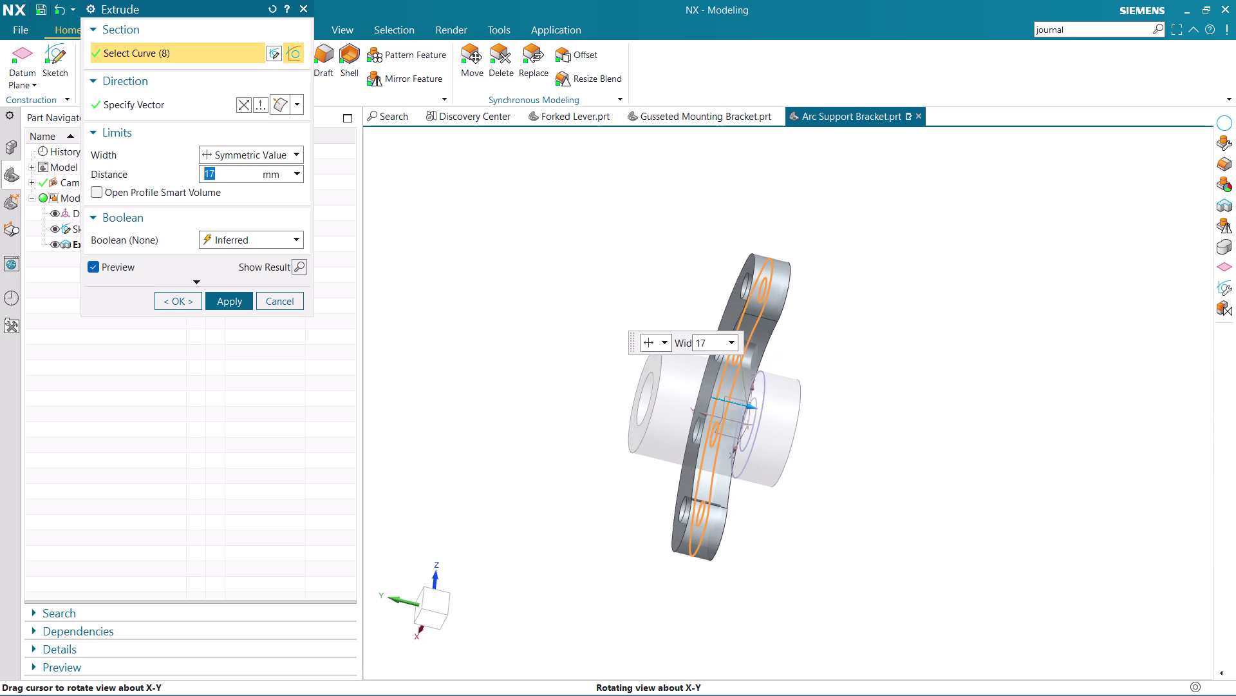
middle_drag(865, 398, 871, 412)
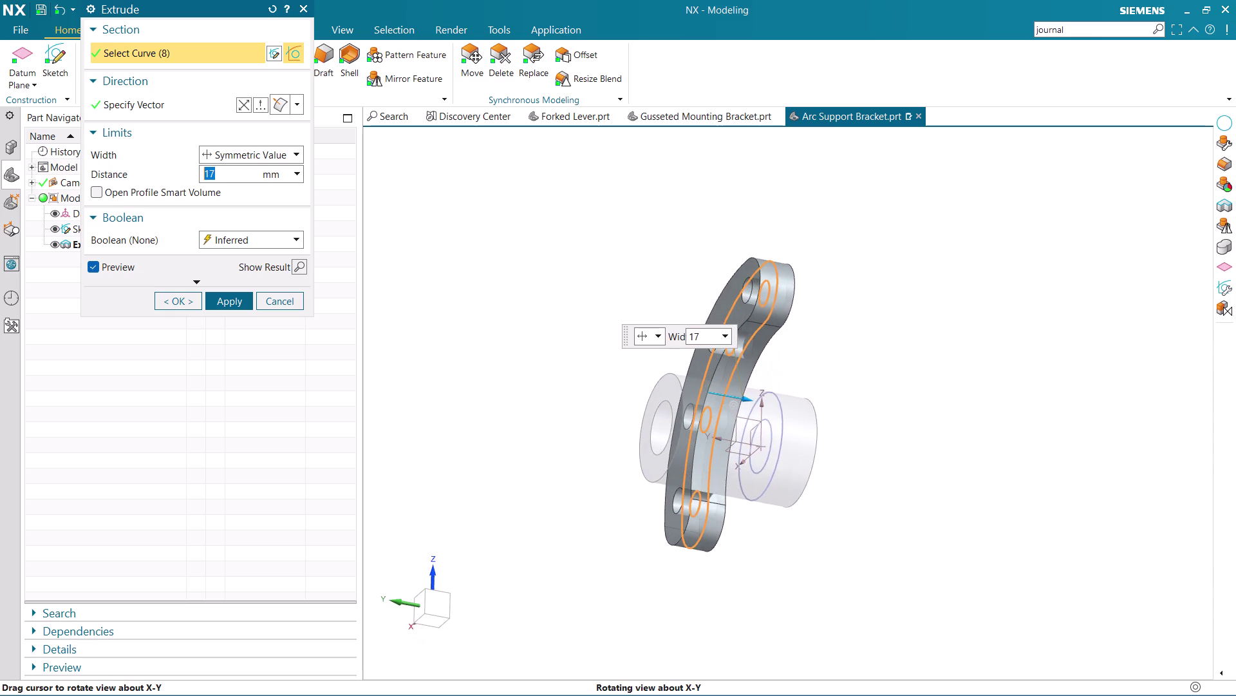
middle_drag(872, 412, 871, 415)
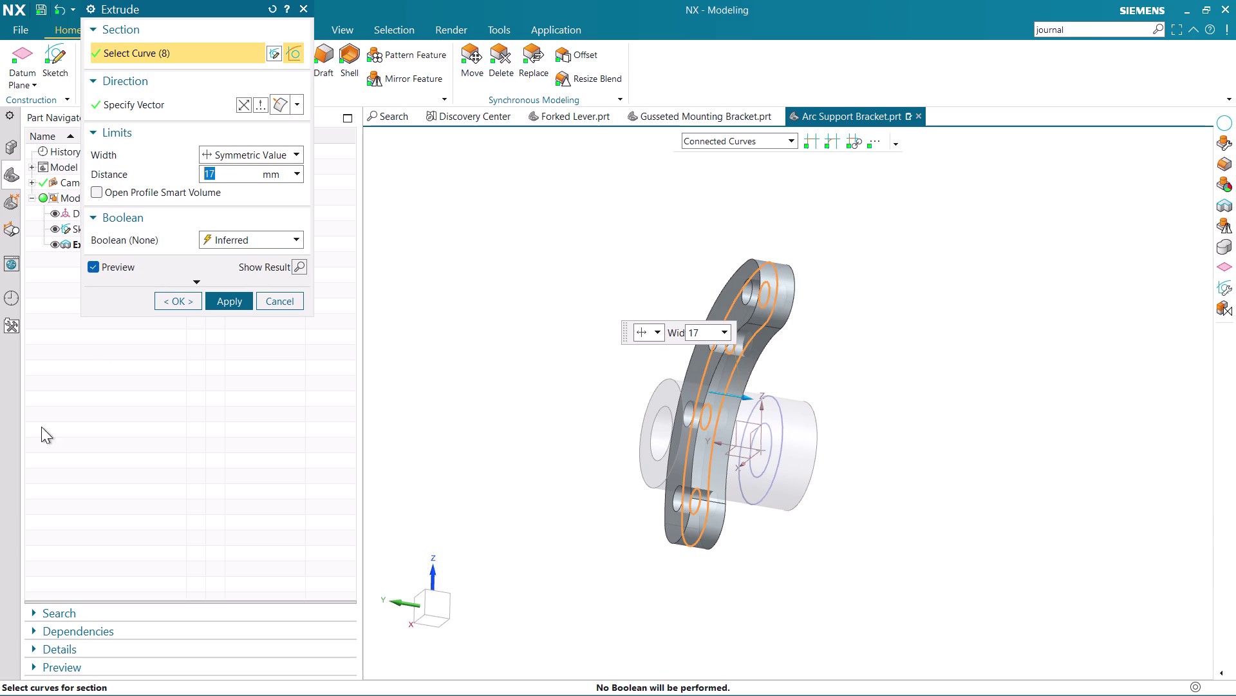
click(246, 153)
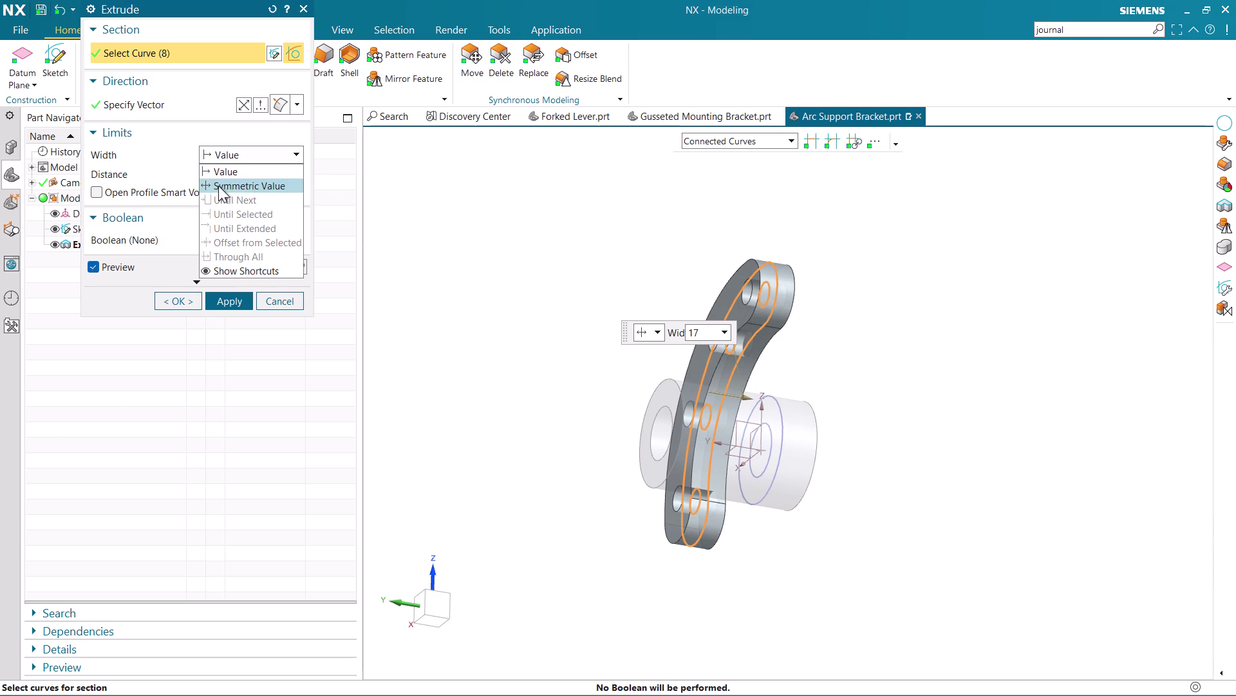
Switch the plate back to Value limits with a 12 mm start distance.
click(225, 184)
click(243, 154)
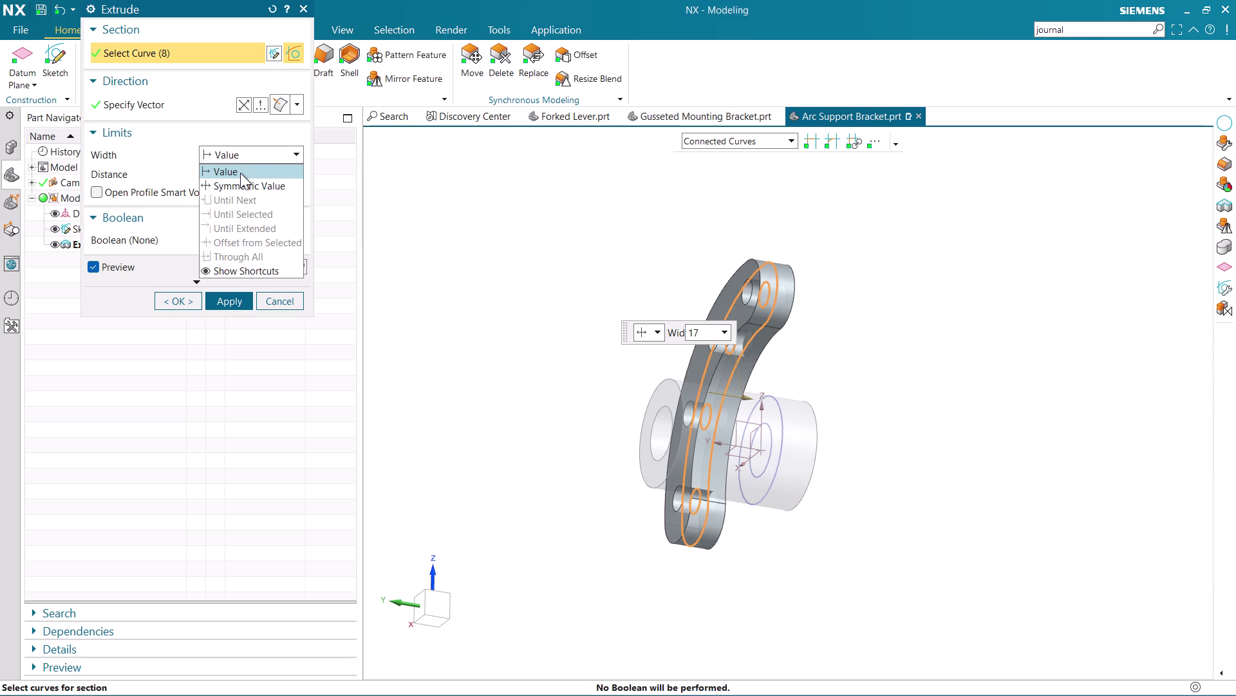
click(236, 174)
drag(230, 177, 192, 182)
key(BackSpace)
text(12)
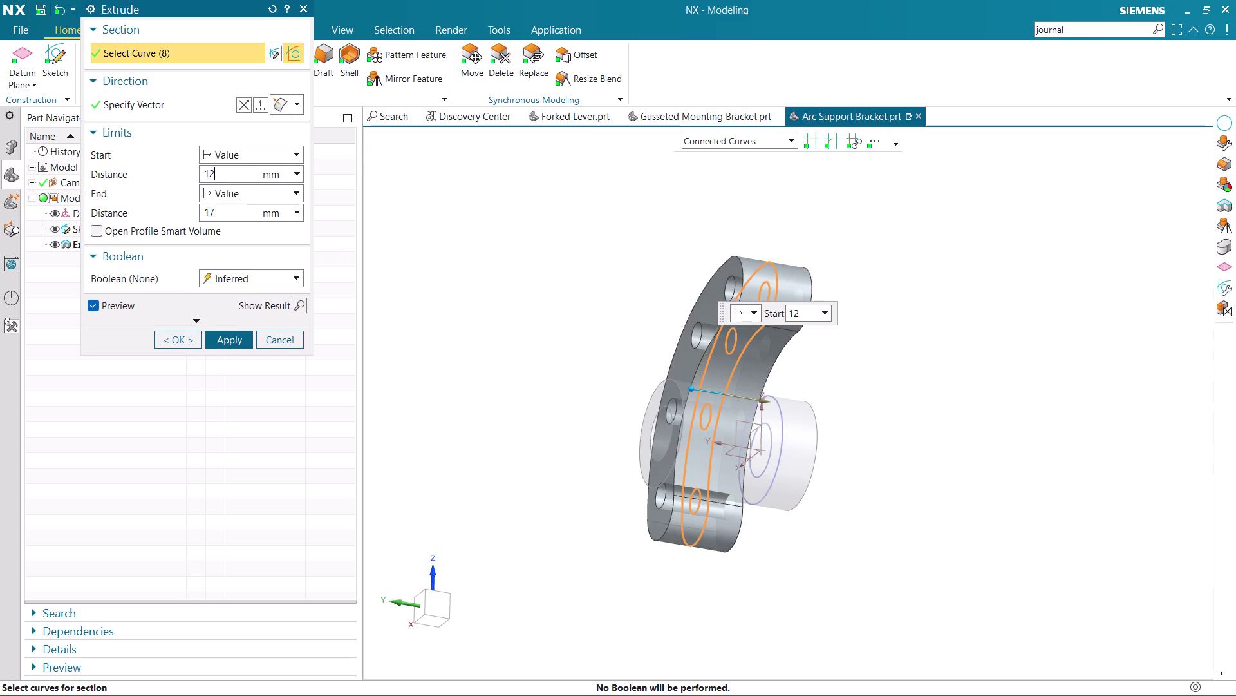
key(Return)
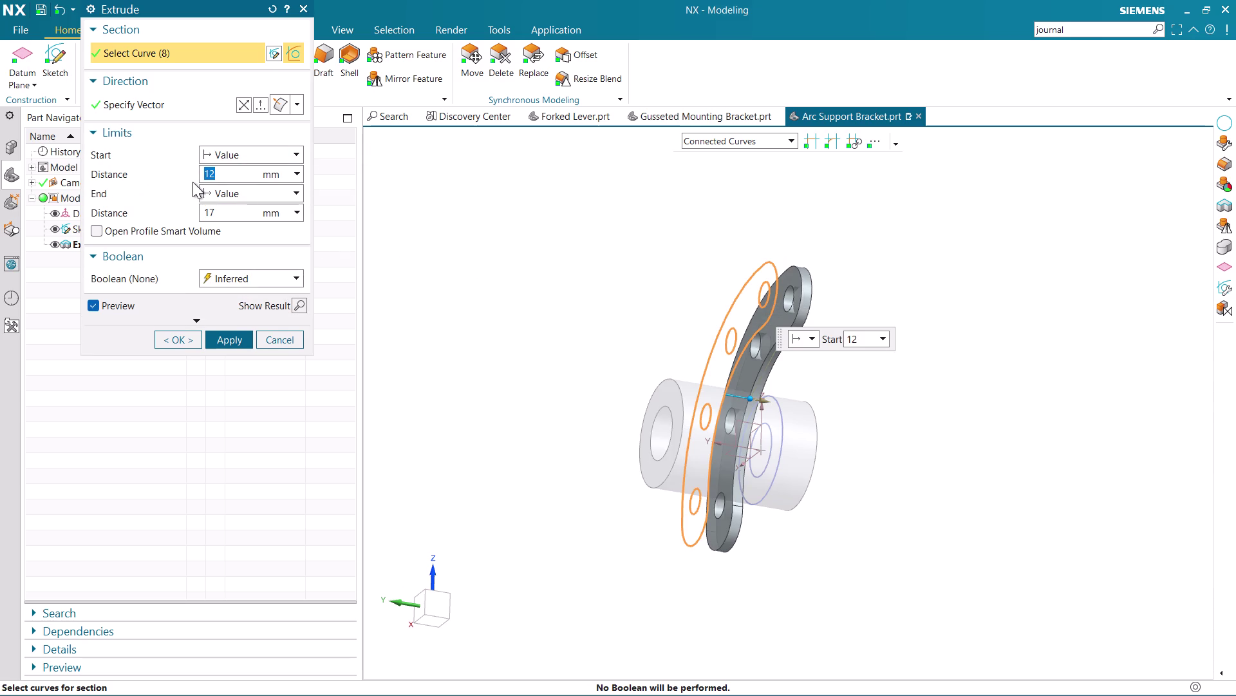
click(242, 107)
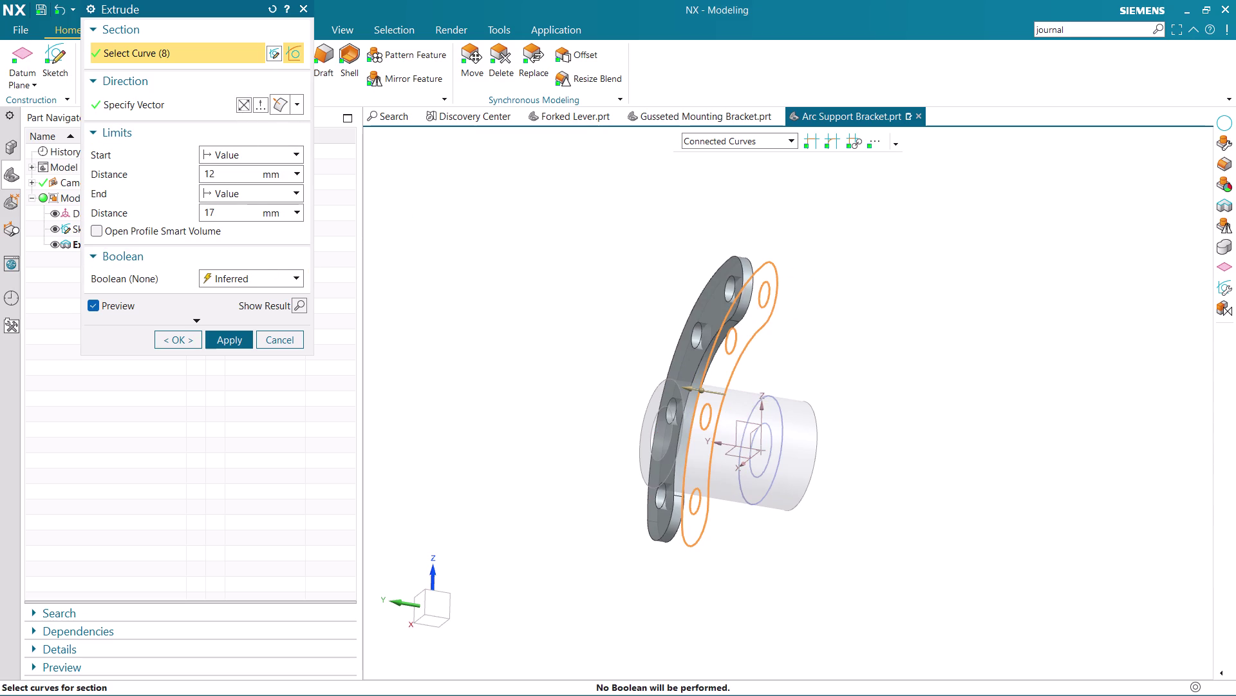
middle_drag(637, 339, 854, 398)
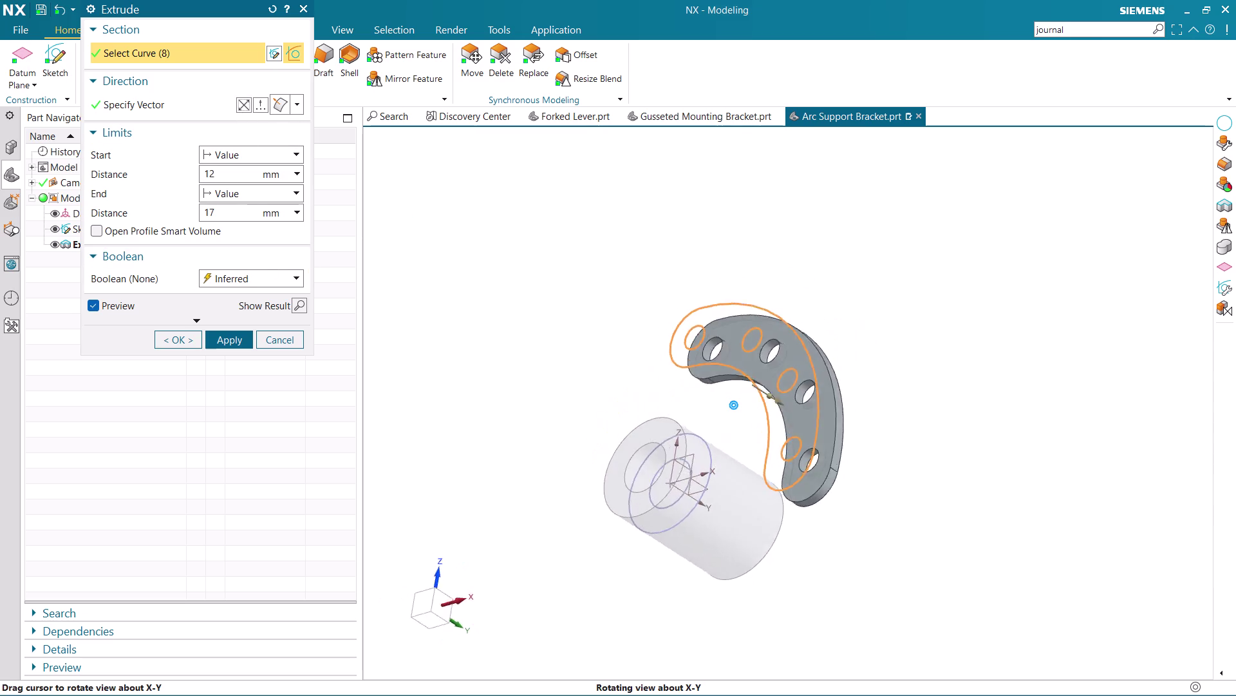
middle_drag(854, 398, 845, 405)
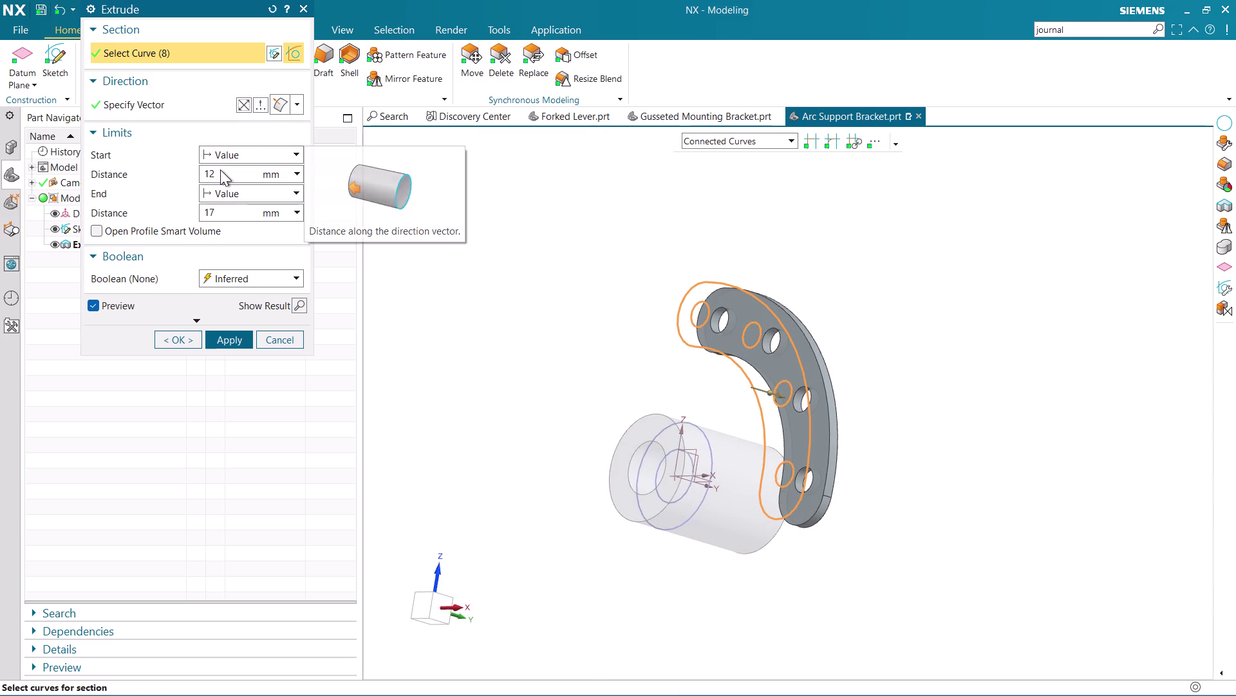
drag(225, 208, 184, 210)
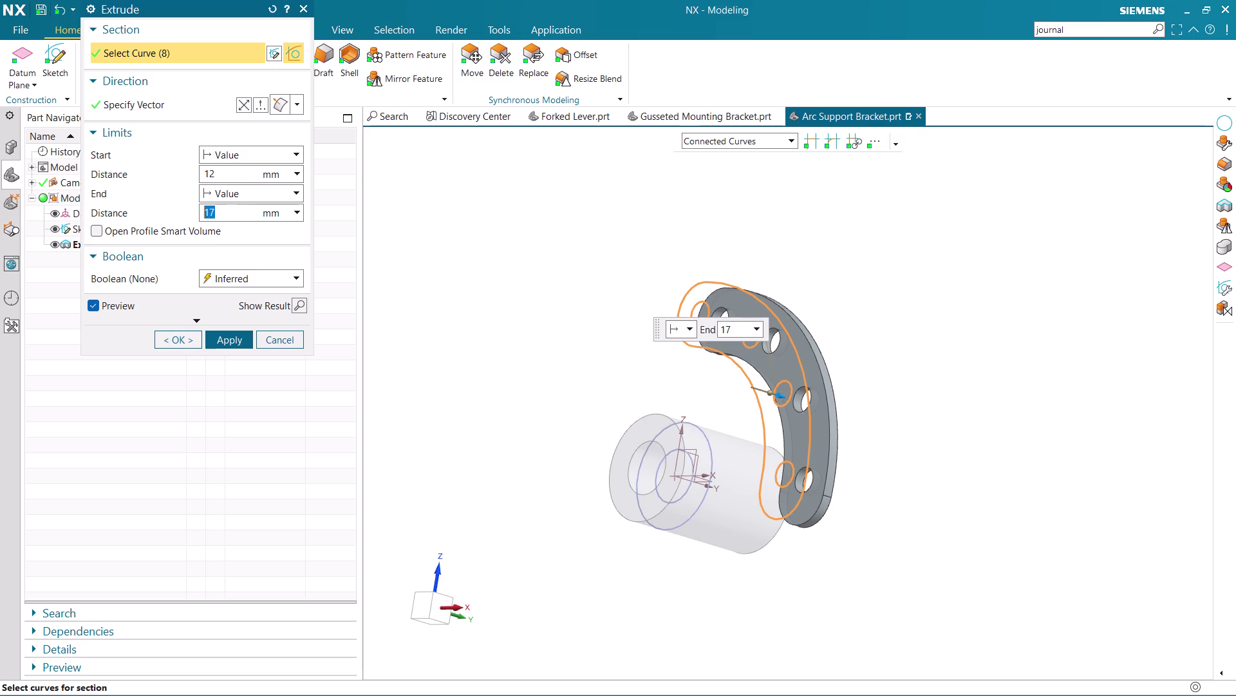
Set the plate's end distance to −5 mm and inspect the offset preview.
drag(184, 209, 183, 209)
key(BackSpace)
text(-)
text(5)
key(Return)
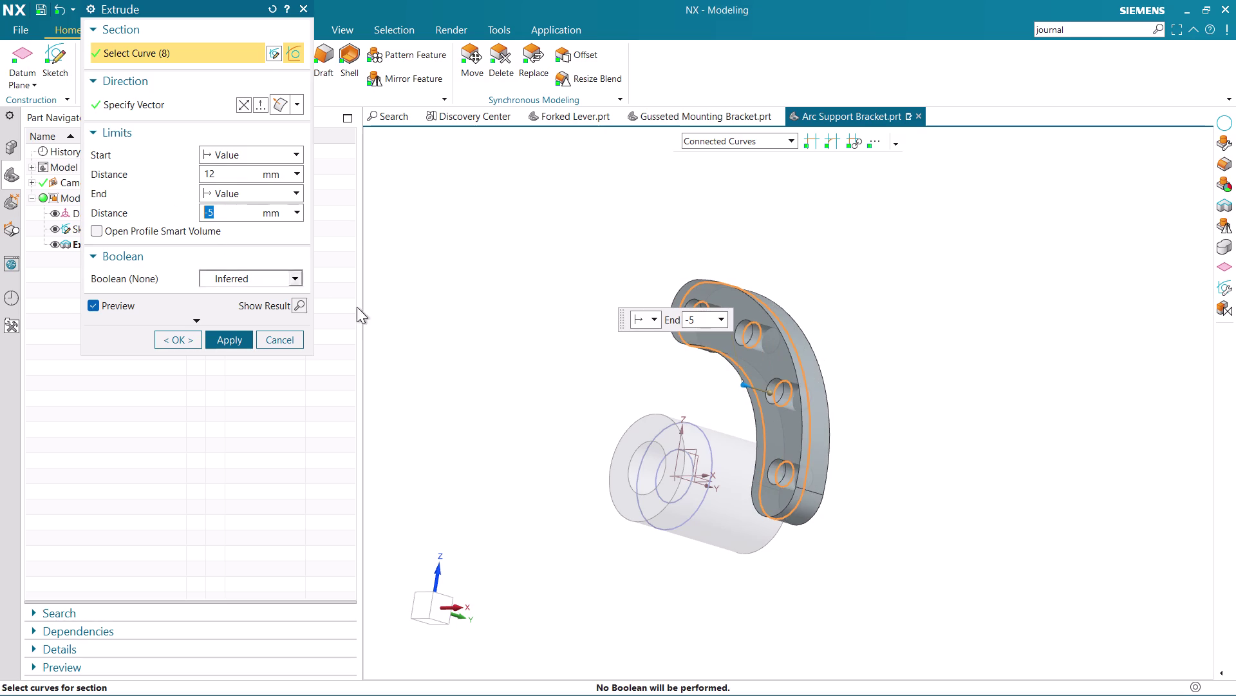
middle_drag(744, 402, 681, 420)
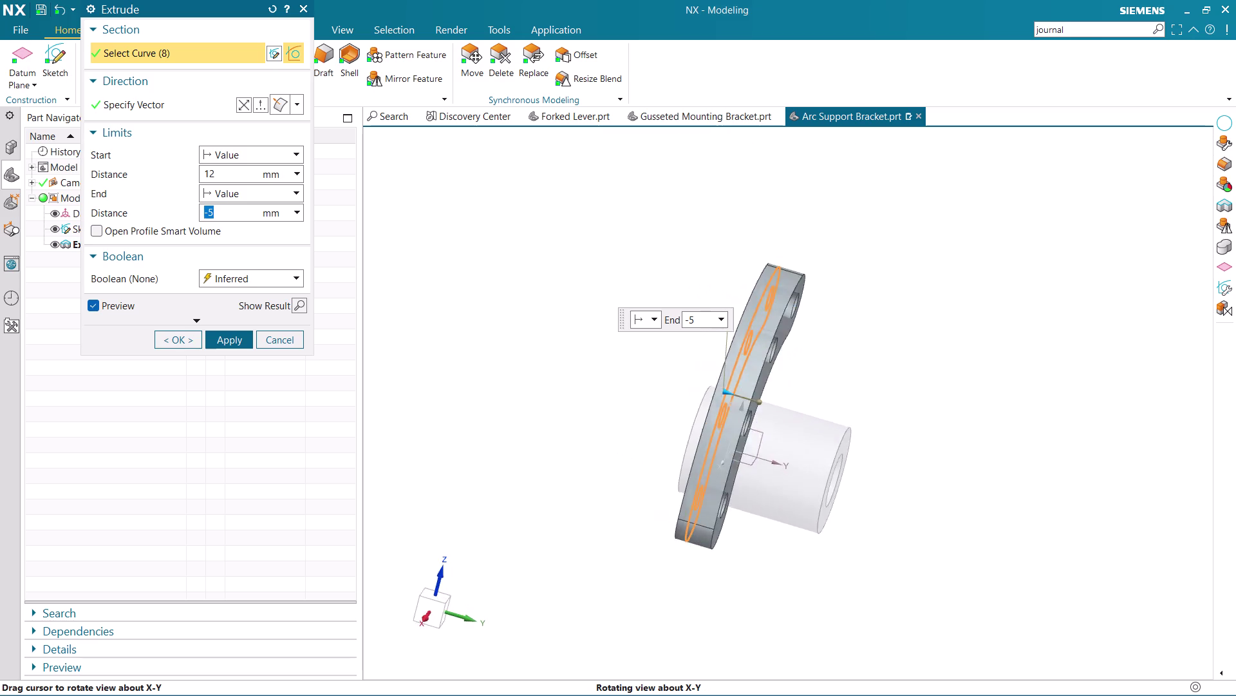
middle_drag(680, 420, 770, 561)
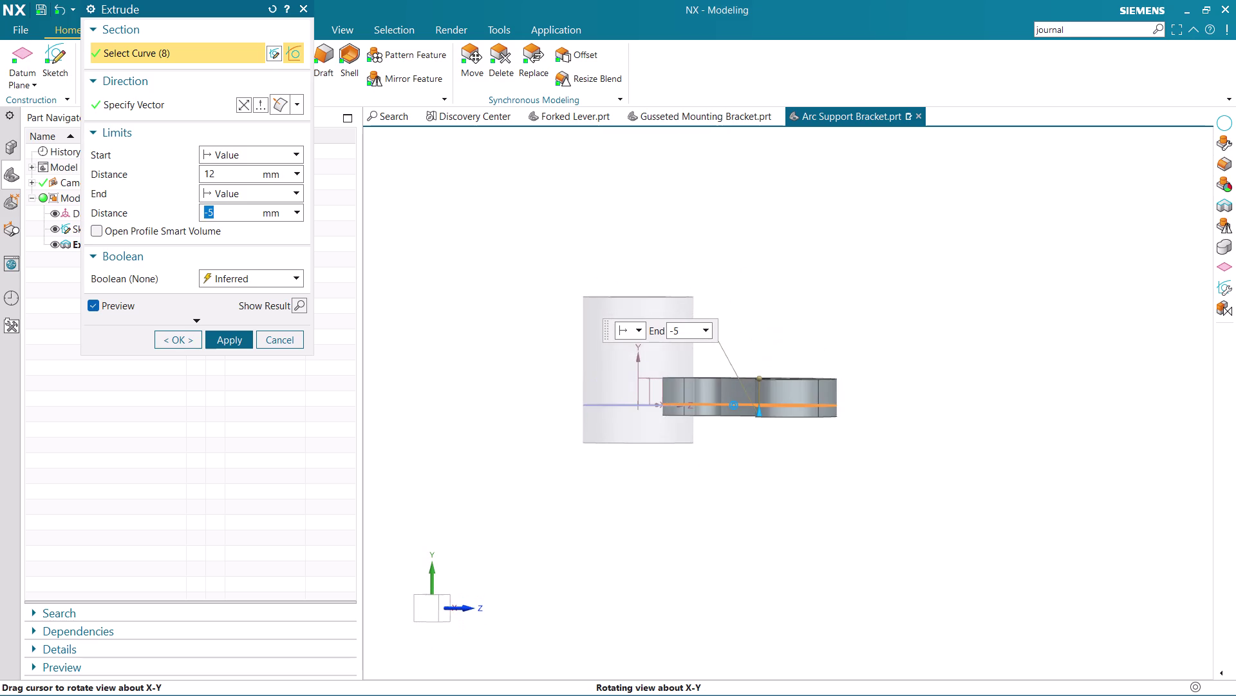
middle_drag(769, 561, 764, 566)
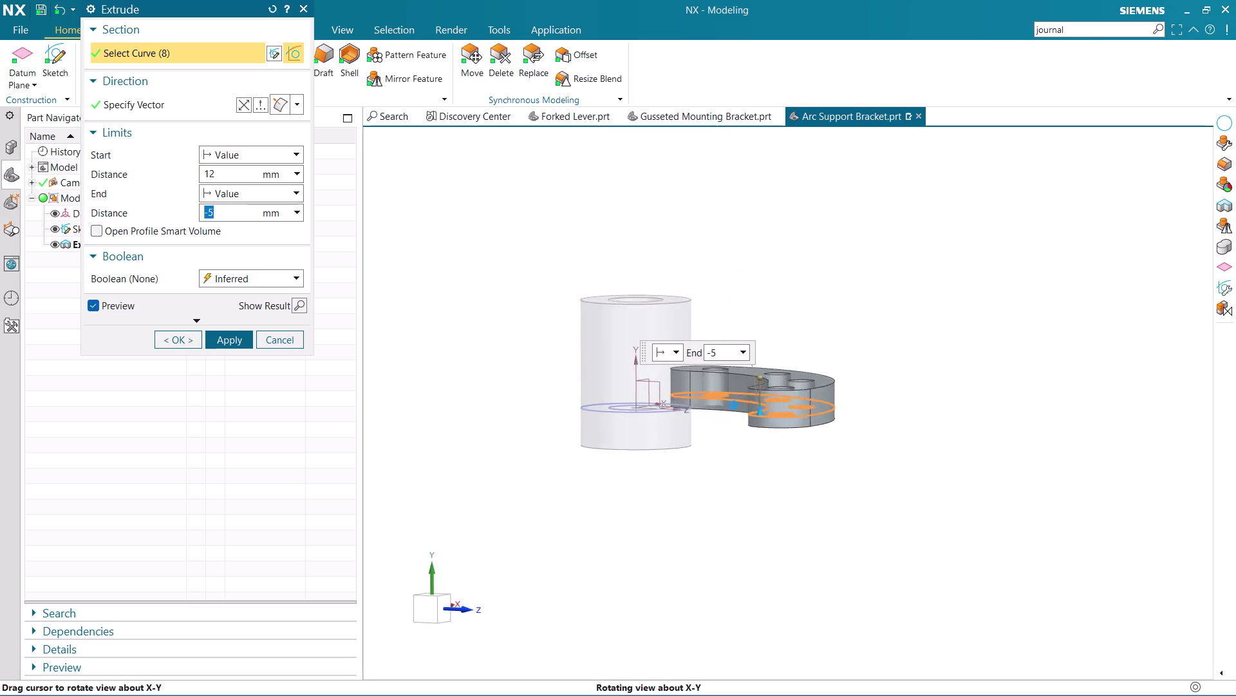
middle_drag(765, 566, 791, 572)
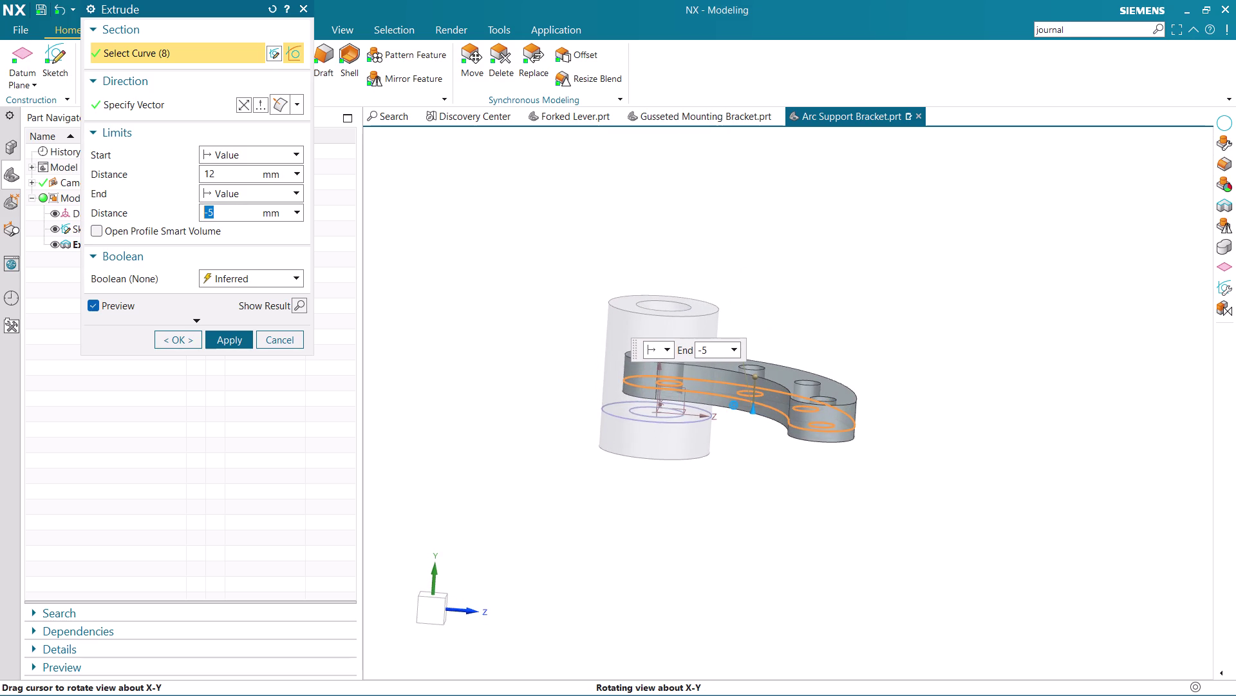
middle_drag(791, 572, 755, 541)
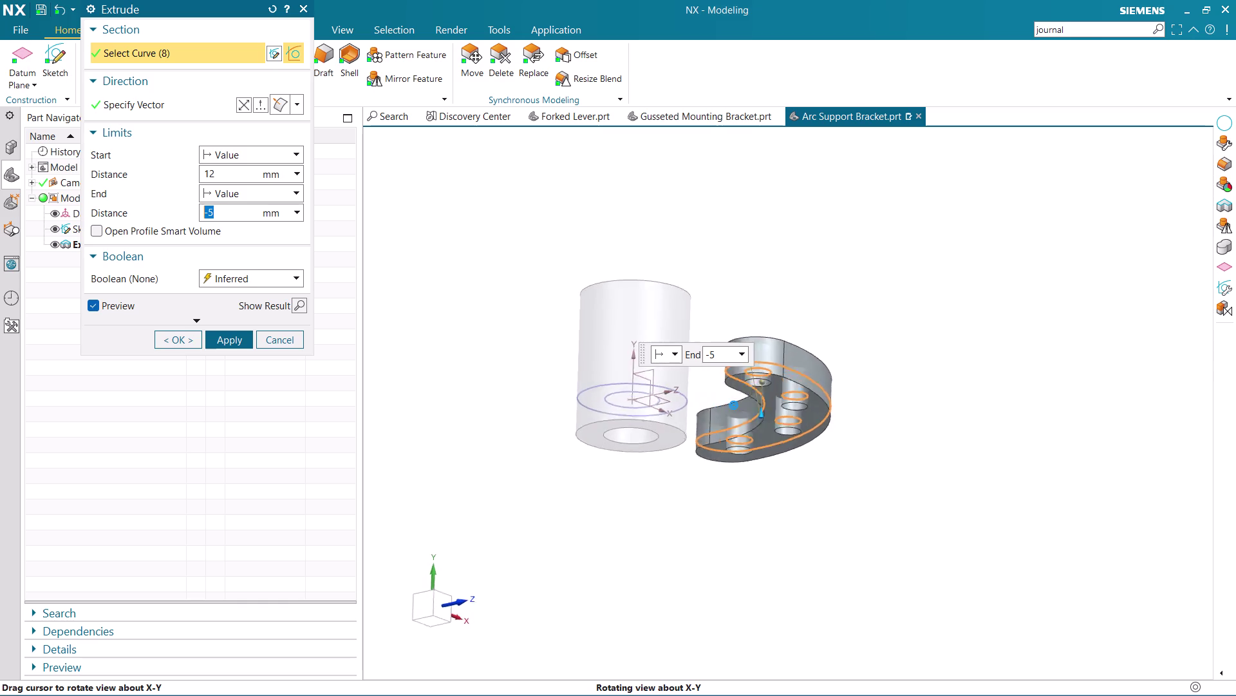
middle_drag(754, 541, 765, 571)
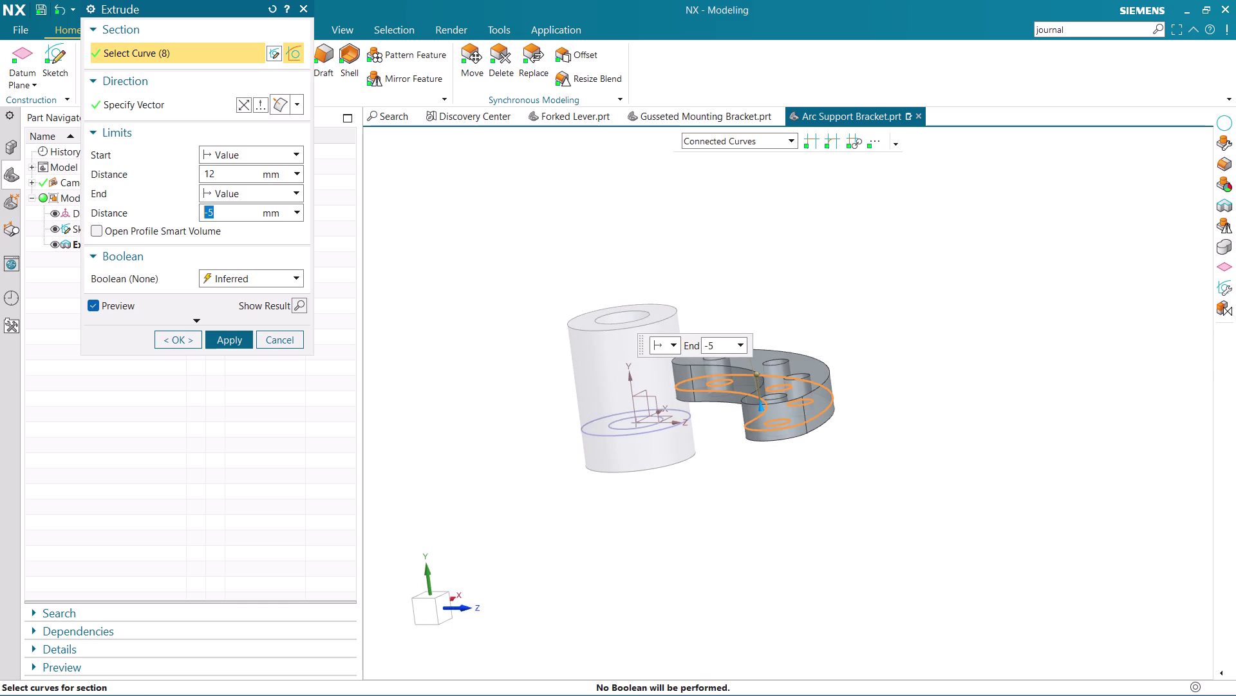